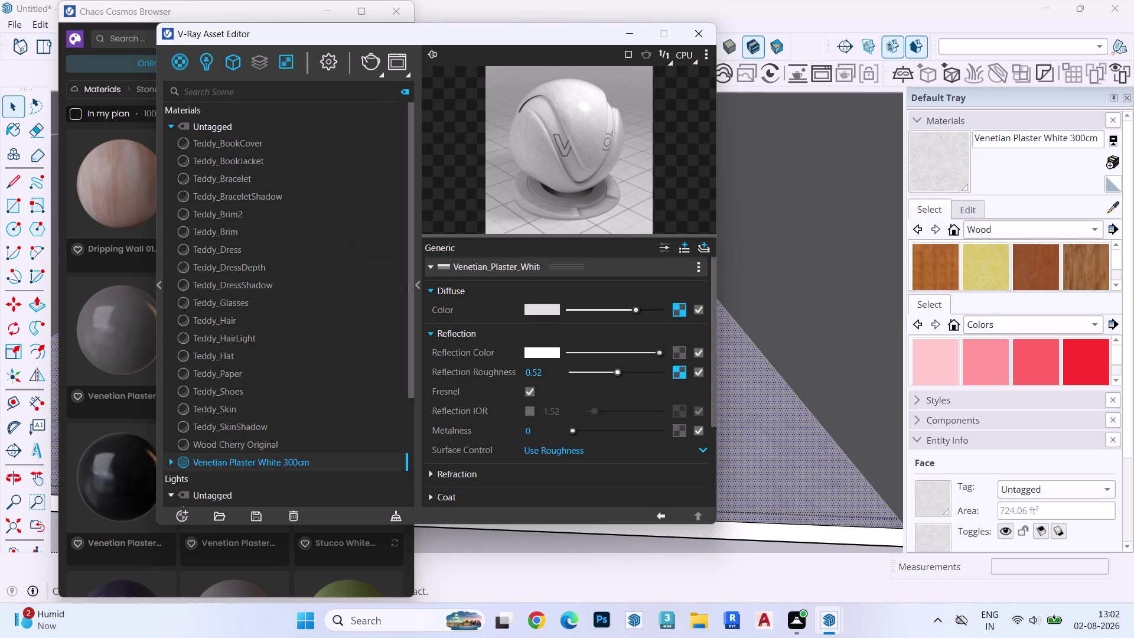
Adjust the Venetian Plaster White 300cm reflection colour, ending back at white.
drag(618, 346, 589, 351)
click(582, 350)
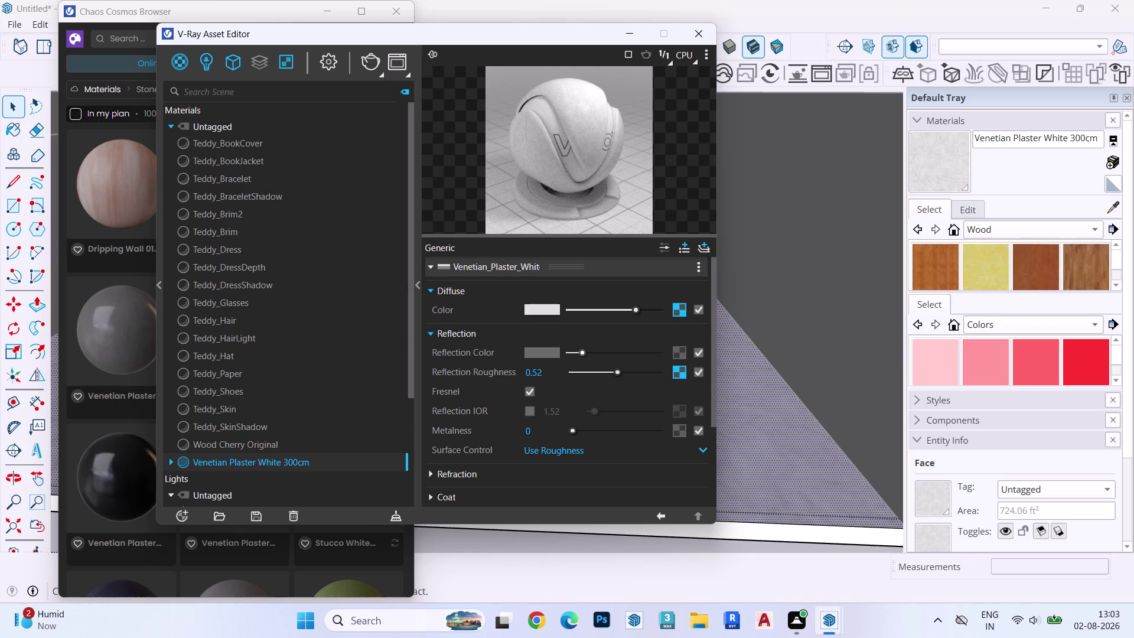
drag(580, 348, 725, 382)
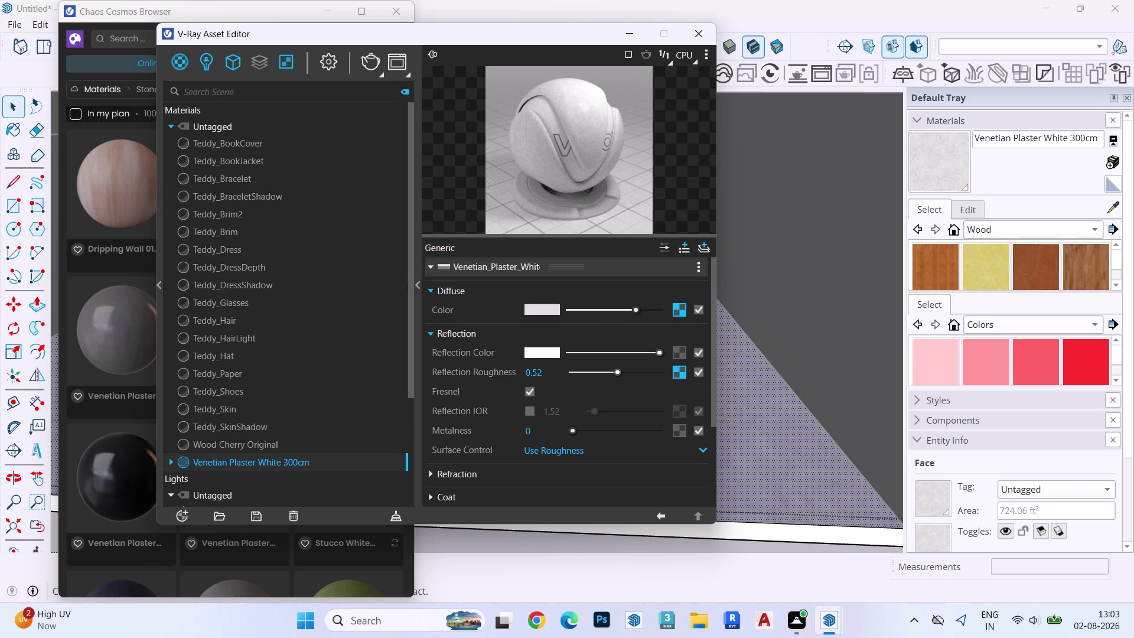
Set the plaster's reflection roughness to 0 and close the material editor.
drag(617, 369, 555, 387)
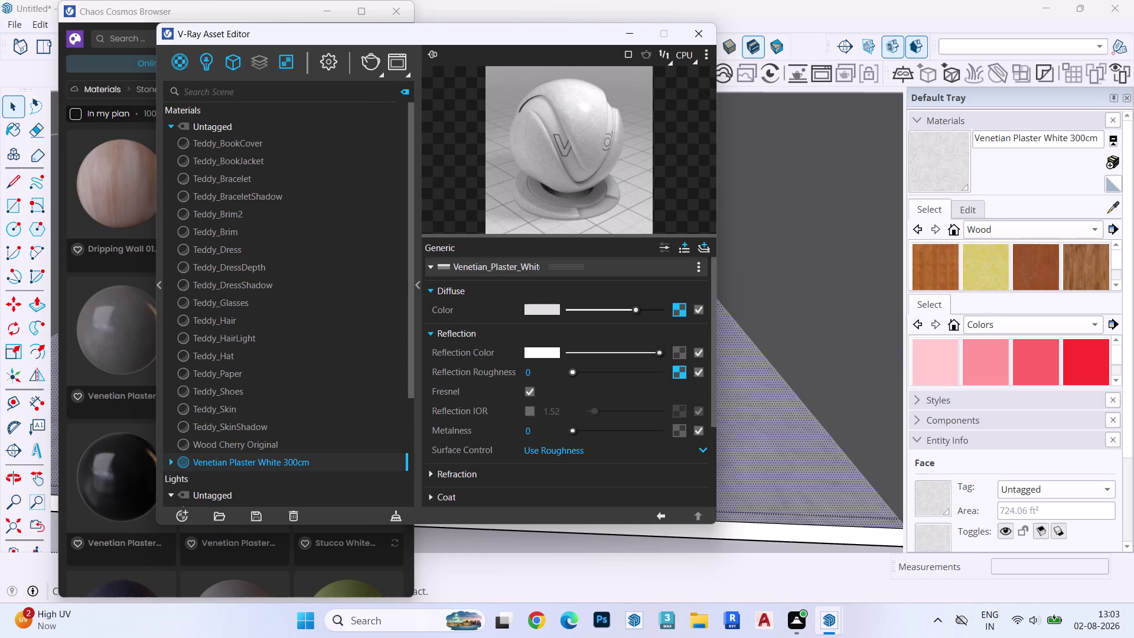
drag(586, 375, 725, 388)
drag(574, 371, 546, 383)
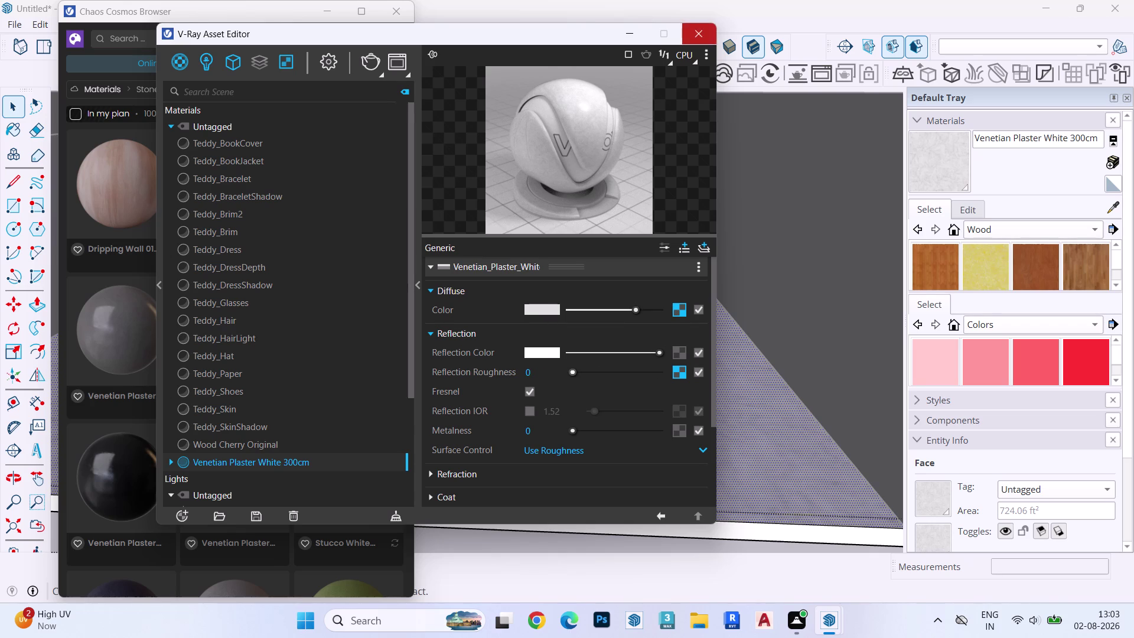
click(699, 29)
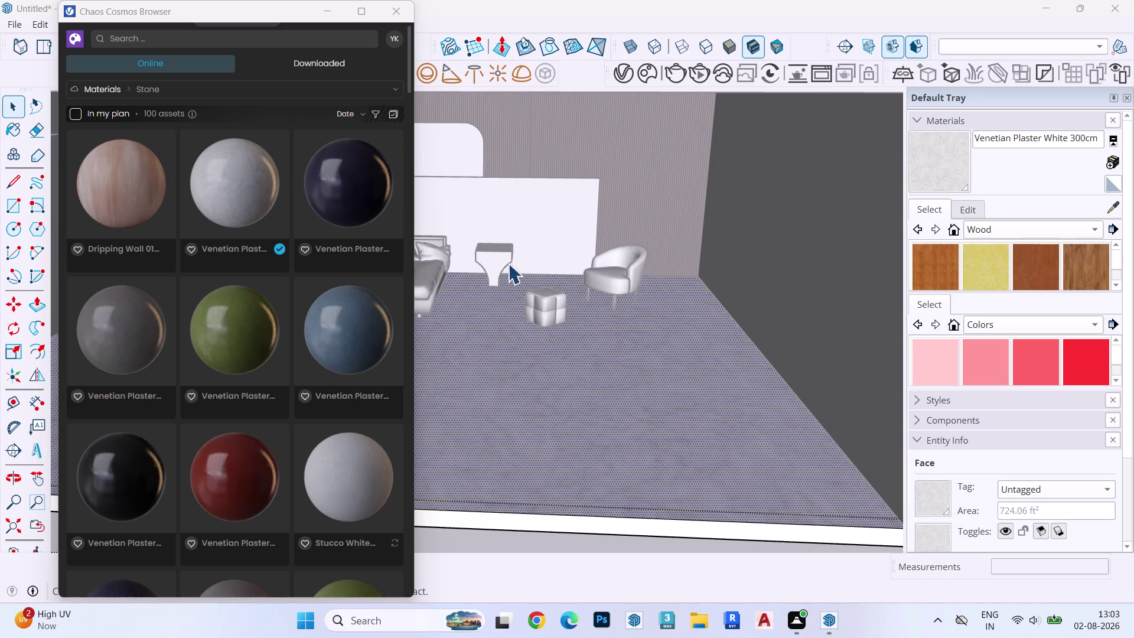
Select a wall face and import Venetian Plaster White 300cm from Cosmos again.
scroll(down, 3)
double_click(558, 215)
click(558, 211)
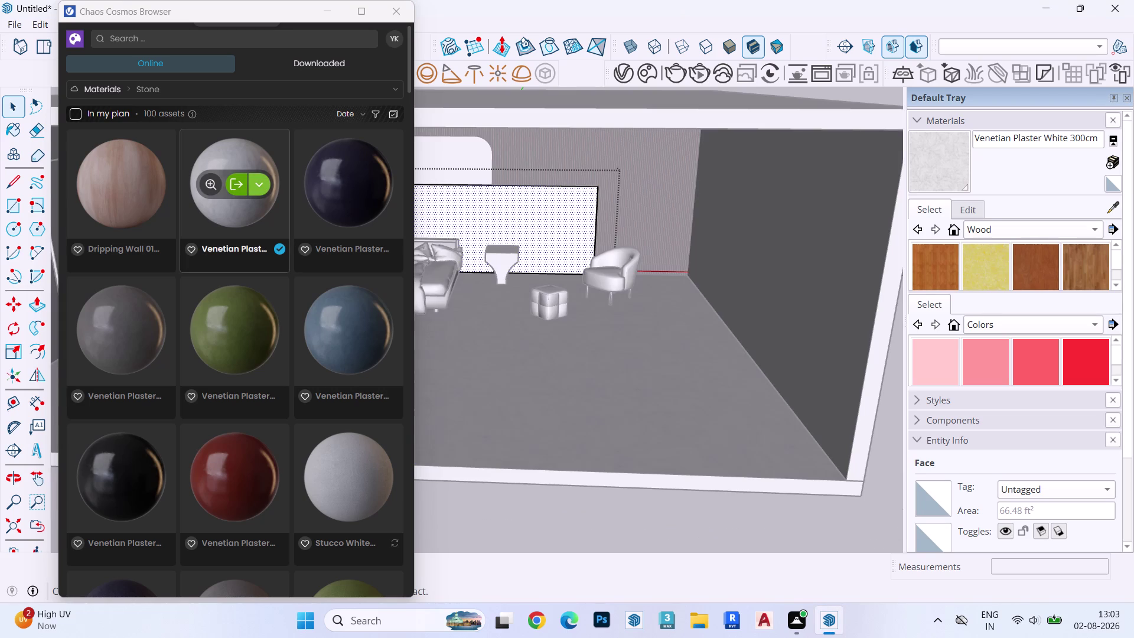
scroll(down, 3)
scroll(down, 3)
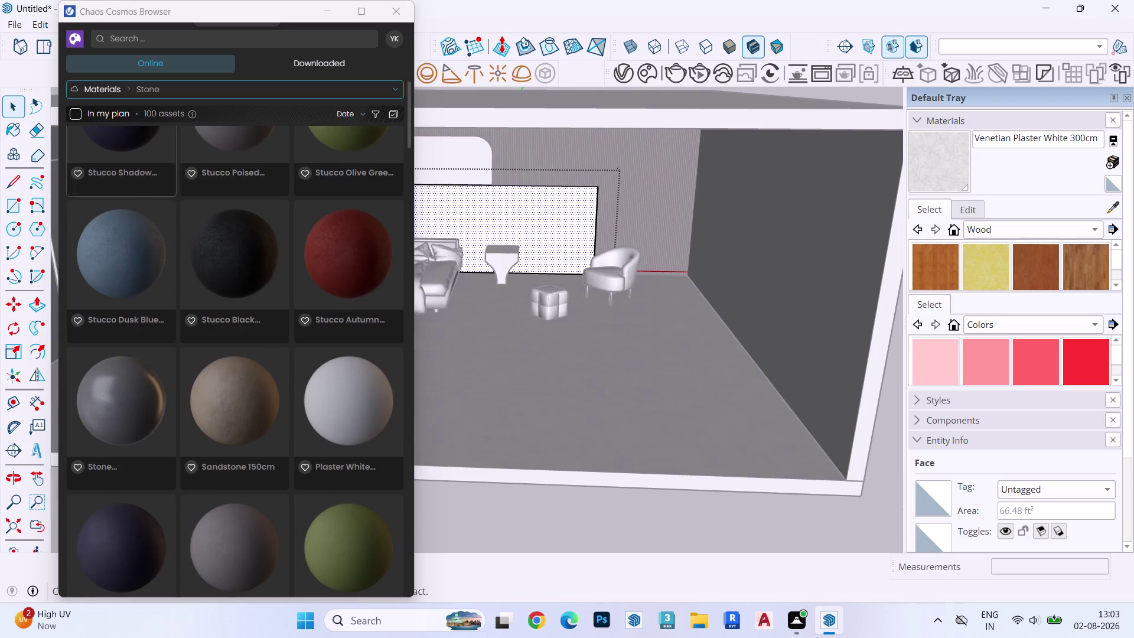
scroll(up, 3)
scroll(up, 3)
scroll(up, 3)
scroll(up, 3)
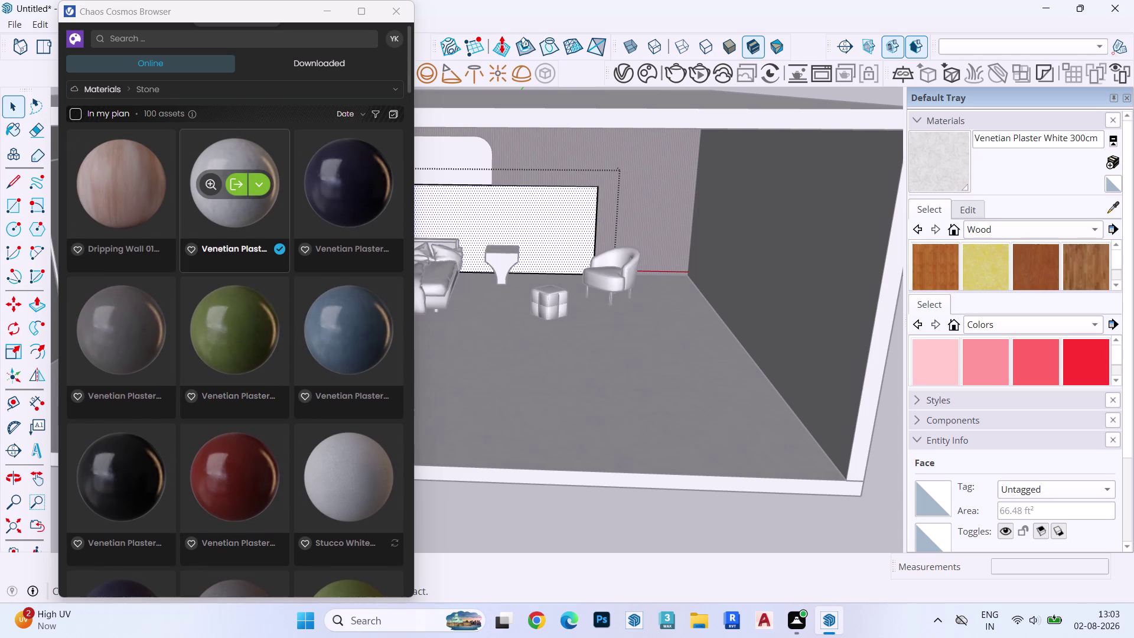
click(239, 187)
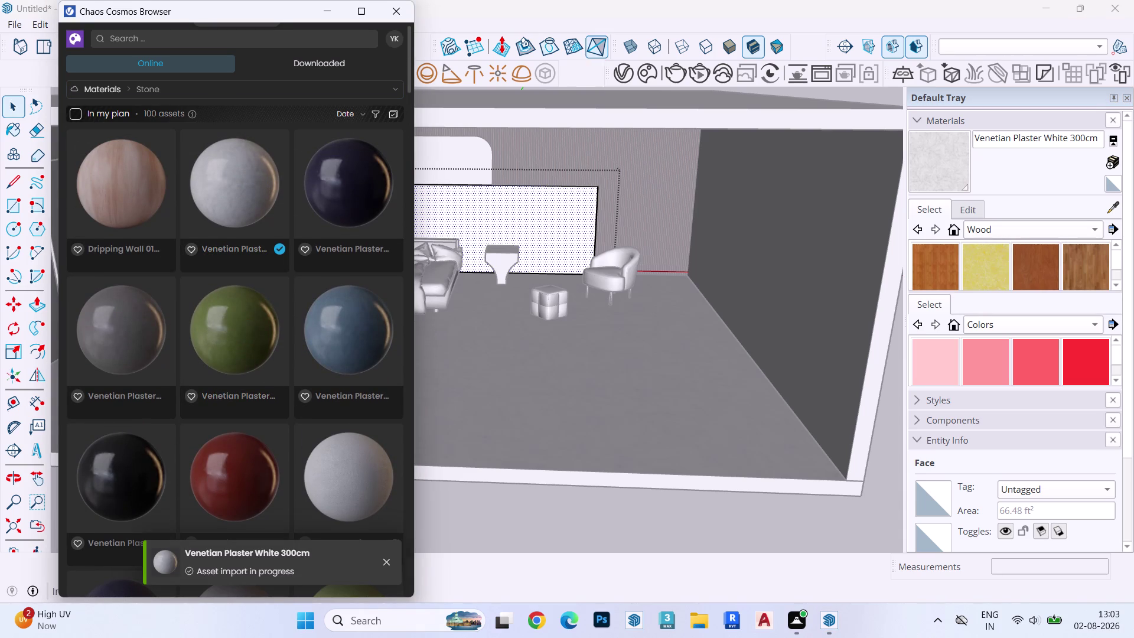
Delete the duplicate Venetian Plaster White 300cm#1 material from the scene's material list.
click(618, 74)
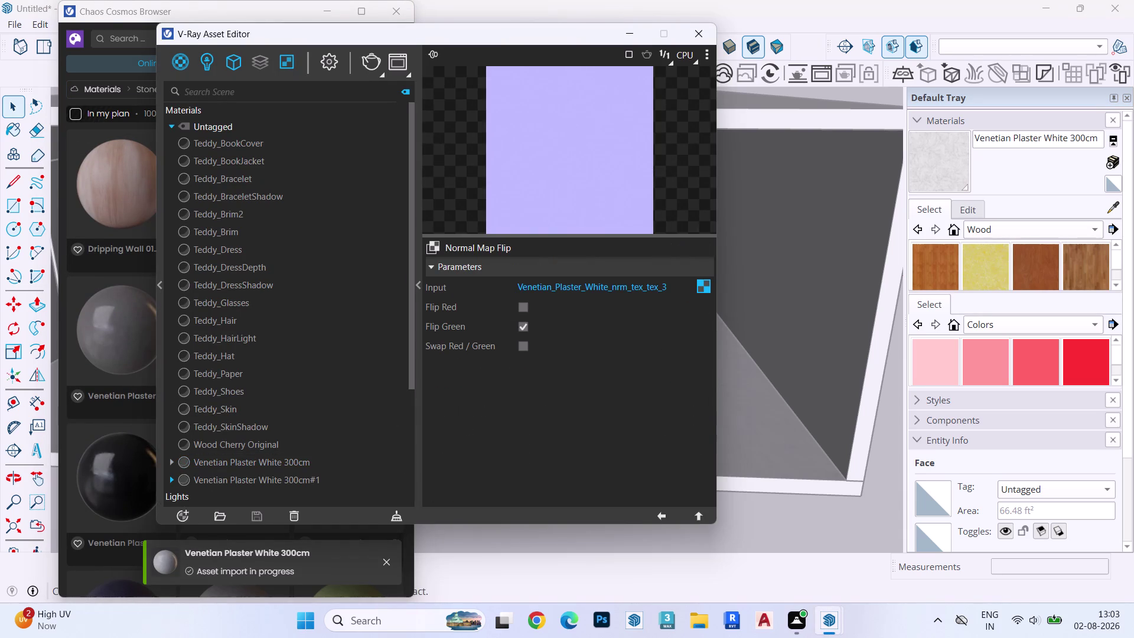
click(267, 475)
right_click(266, 475)
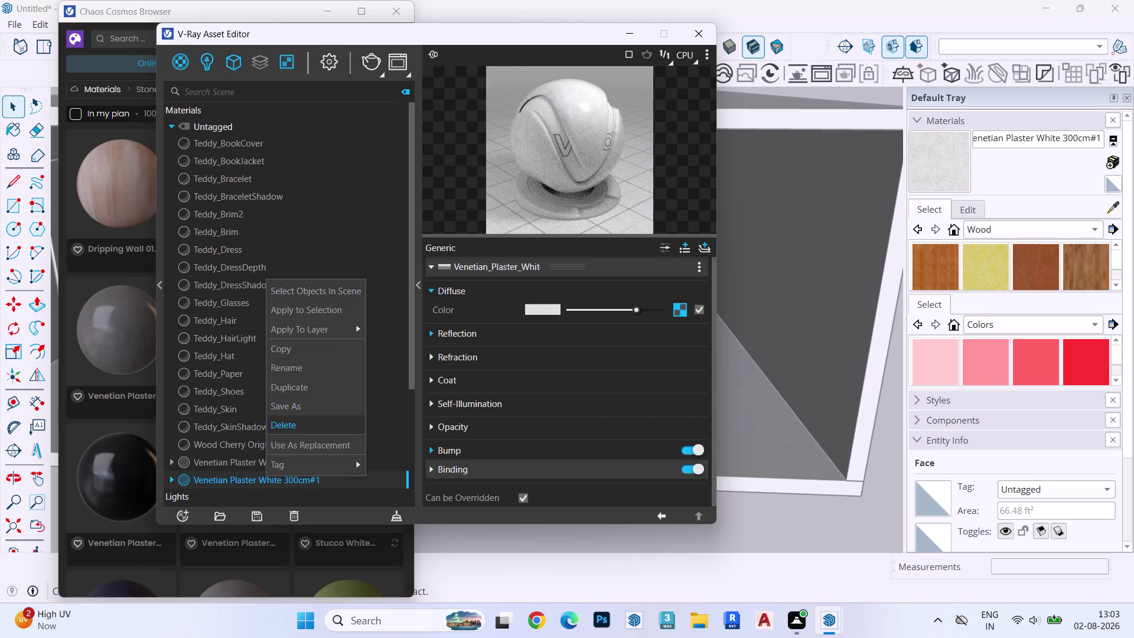
click(301, 418)
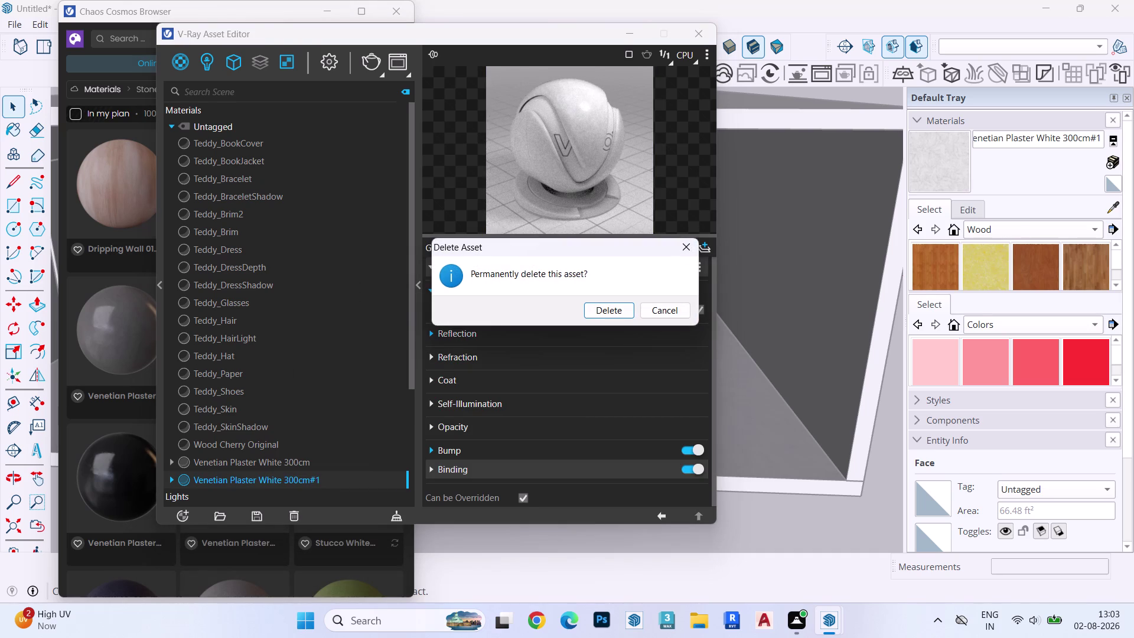
click(629, 306)
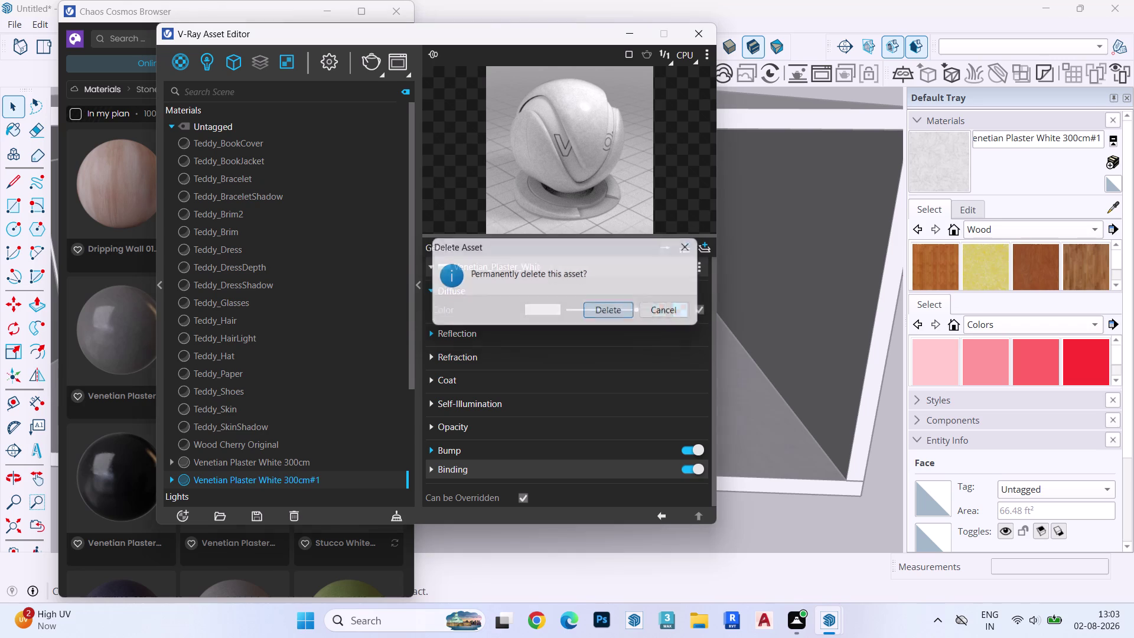
click(696, 27)
scroll(down, 3)
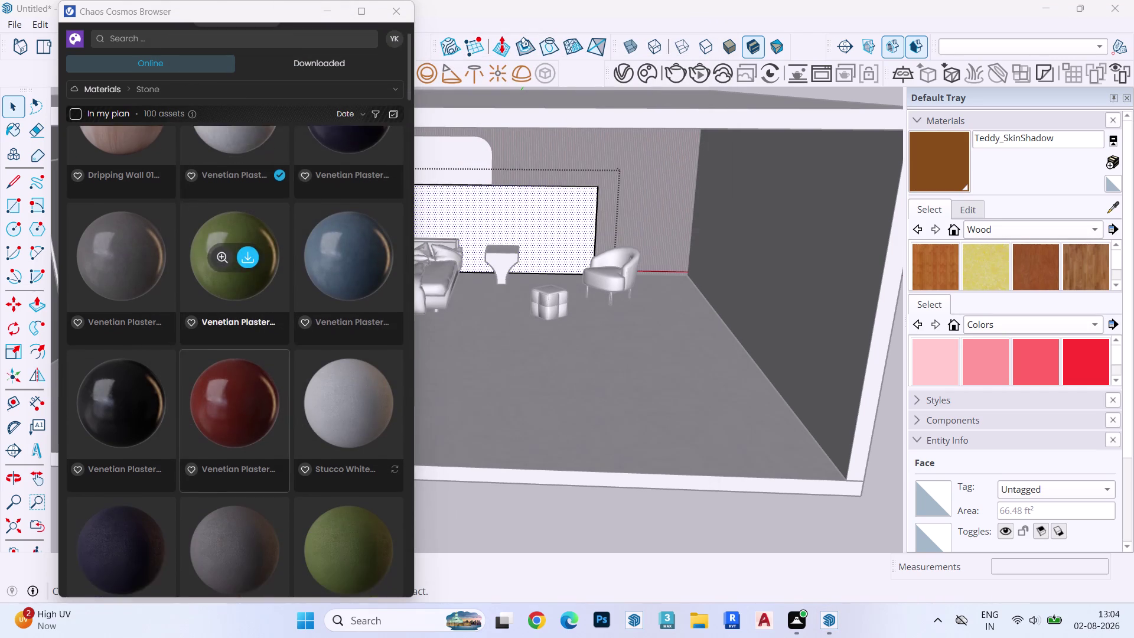
click(104, 82)
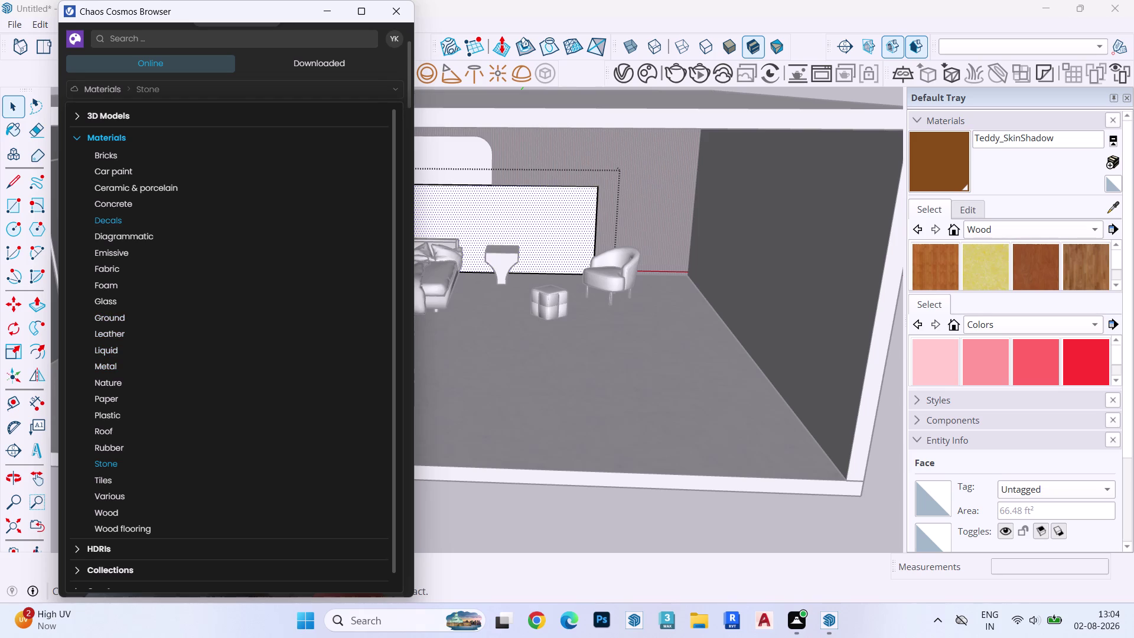
Browse the Ground material category in Cosmos, then return to Stone.
click(130, 318)
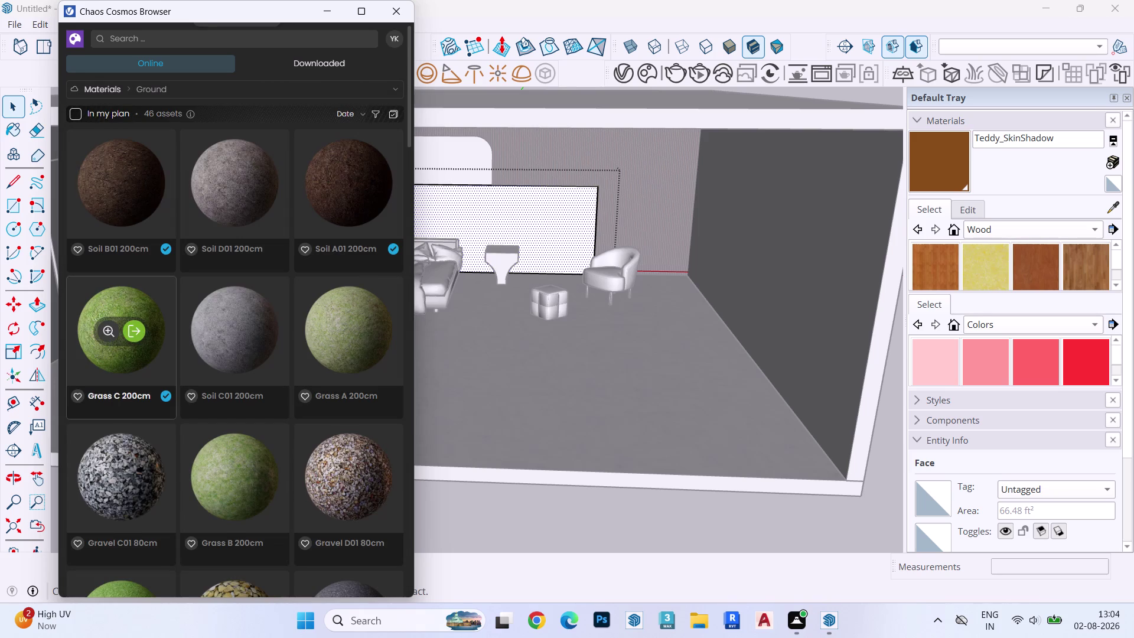
scroll(down, 3)
scroll(down, 3)
scroll(up, 3)
scroll(up, 3)
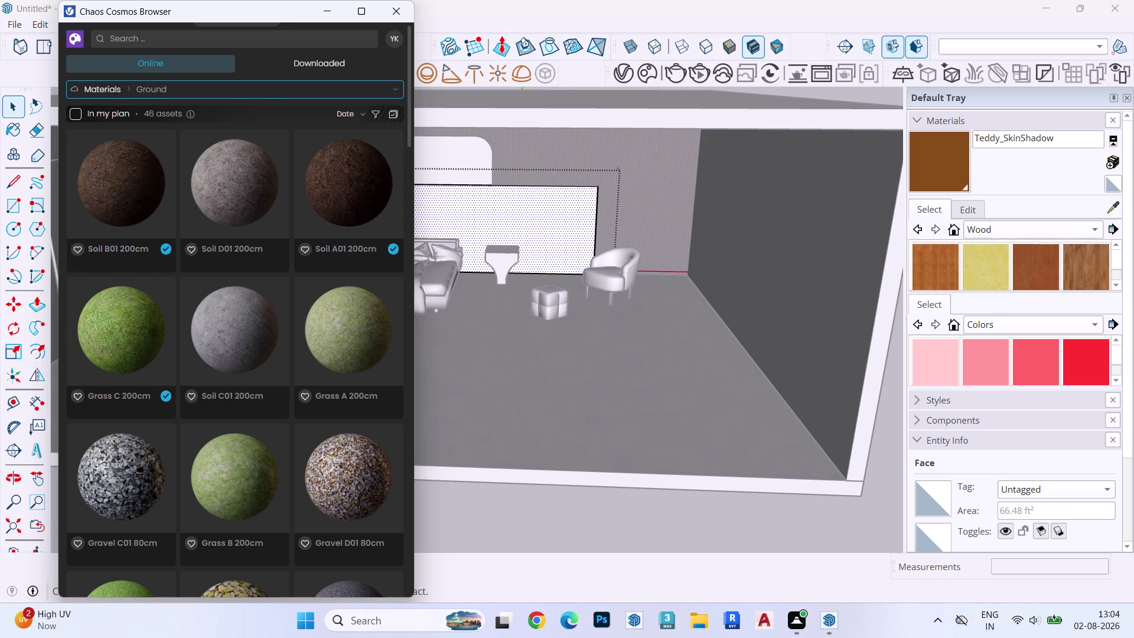
click(98, 89)
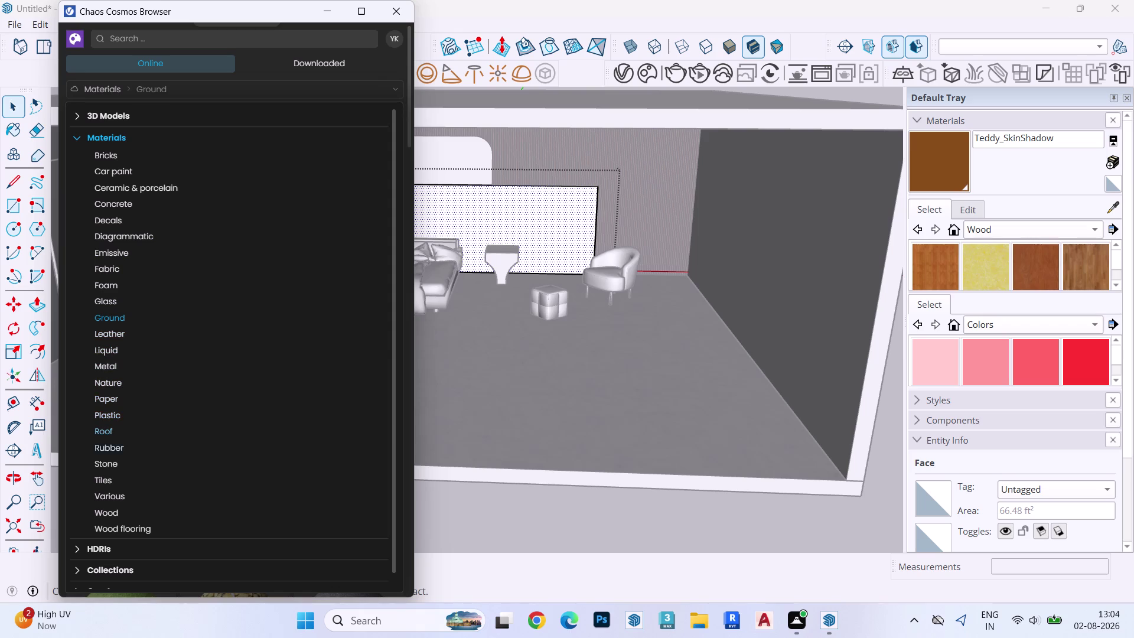
click(103, 466)
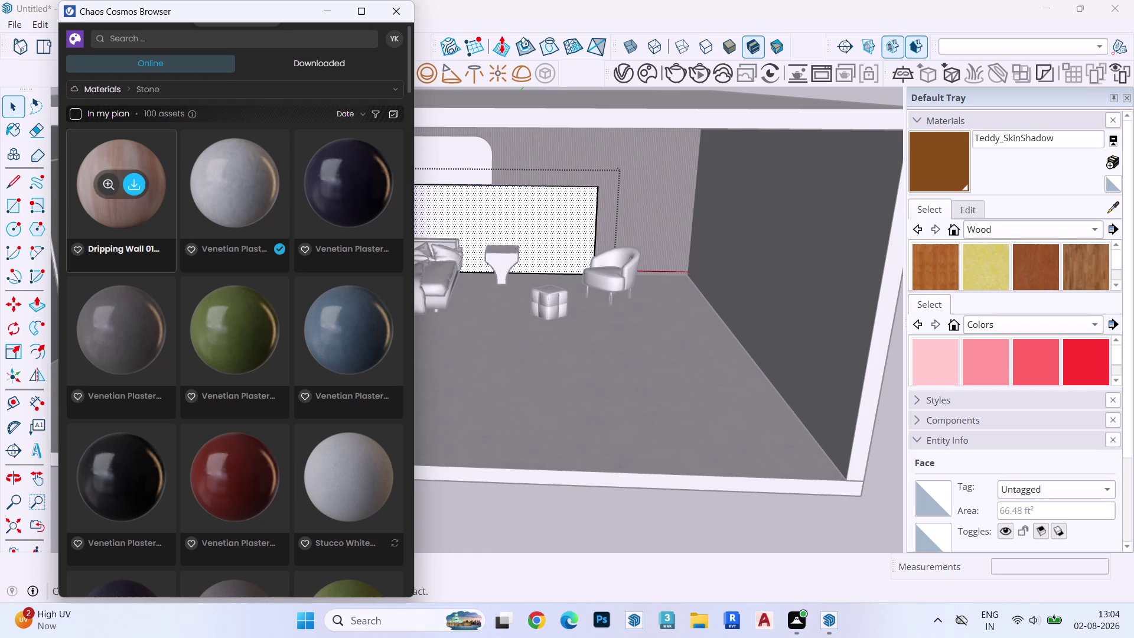
Import Marble White SSS 100cm and Marble Emperador Dark 150cm, then close Cosmos.
scroll(down, 3)
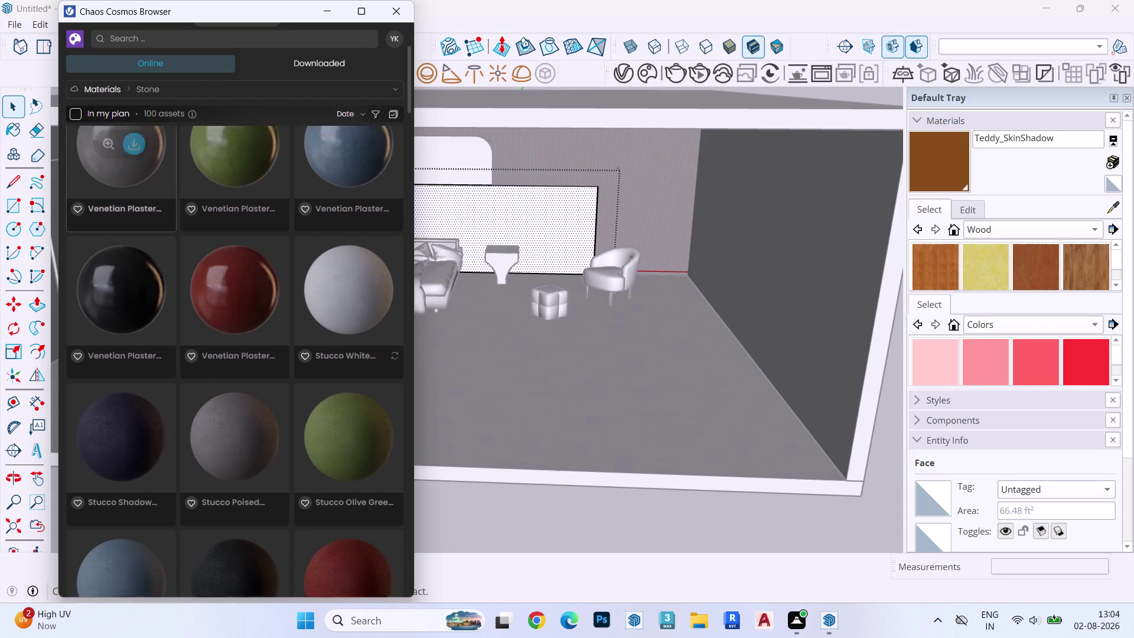
scroll(down, 3)
scroll(up, 3)
scroll(down, 3)
scroll(down, 3)
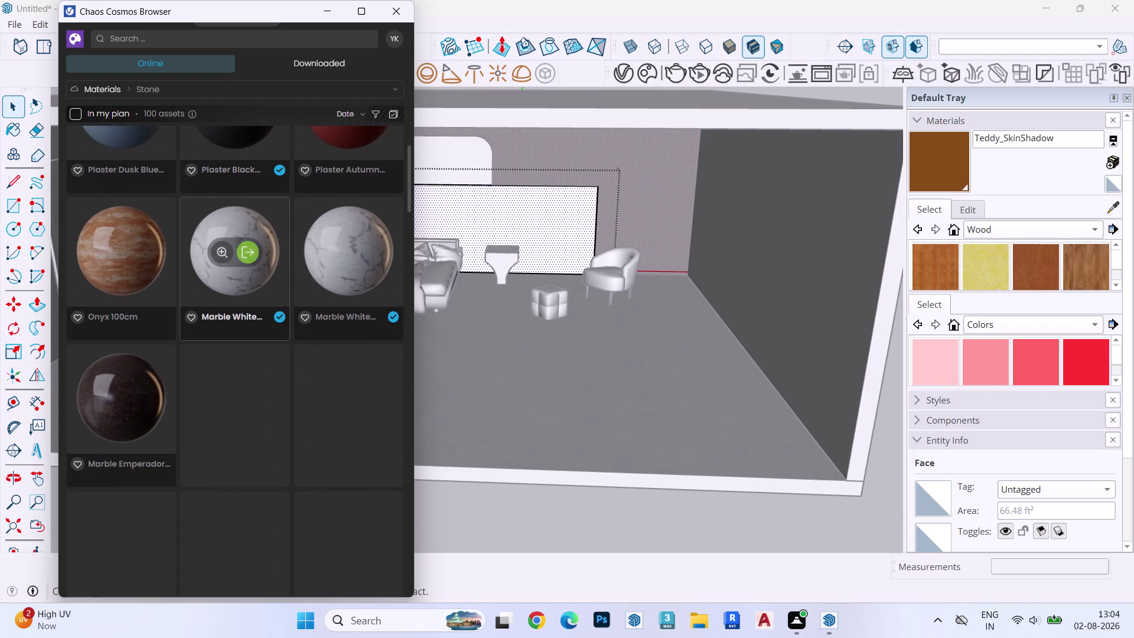
click(254, 255)
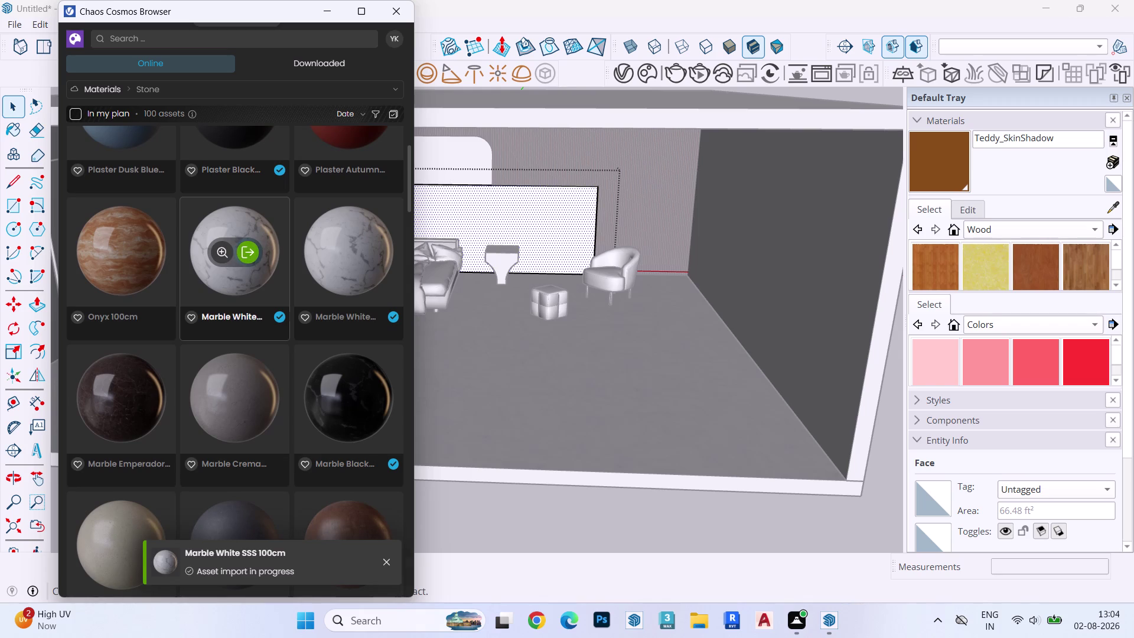
scroll(down, 3)
click(129, 320)
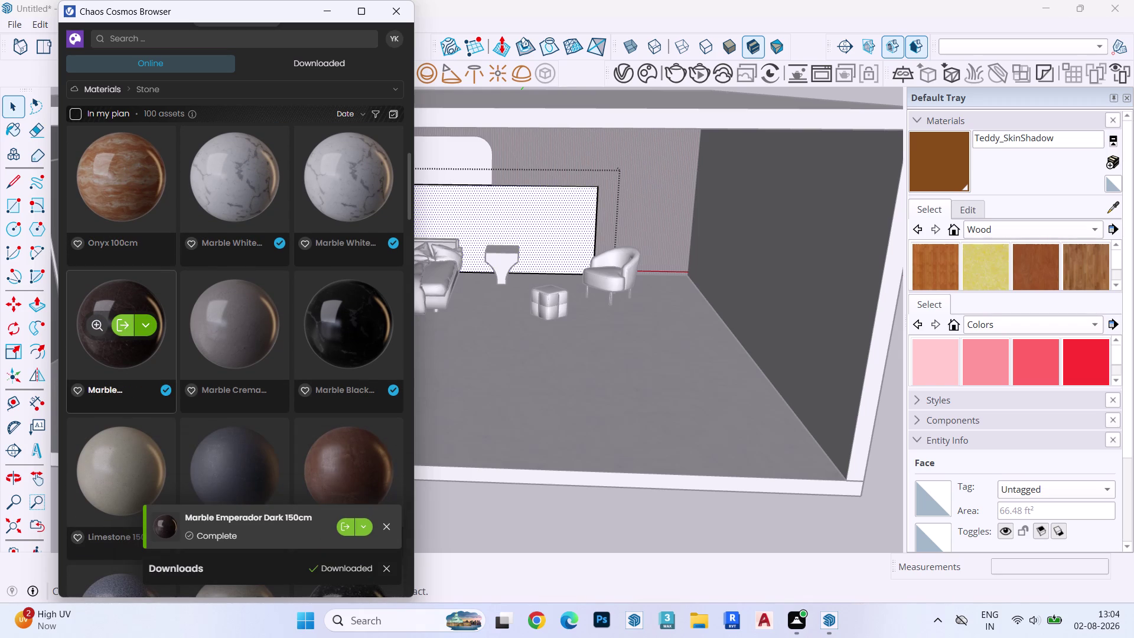
click(123, 331)
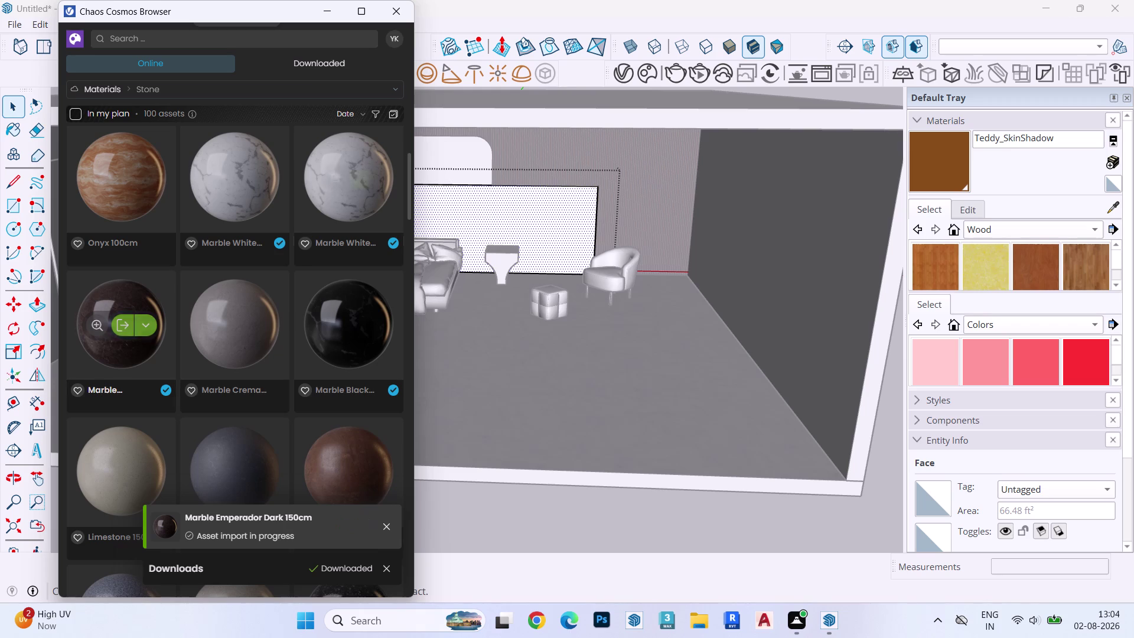
click(393, 19)
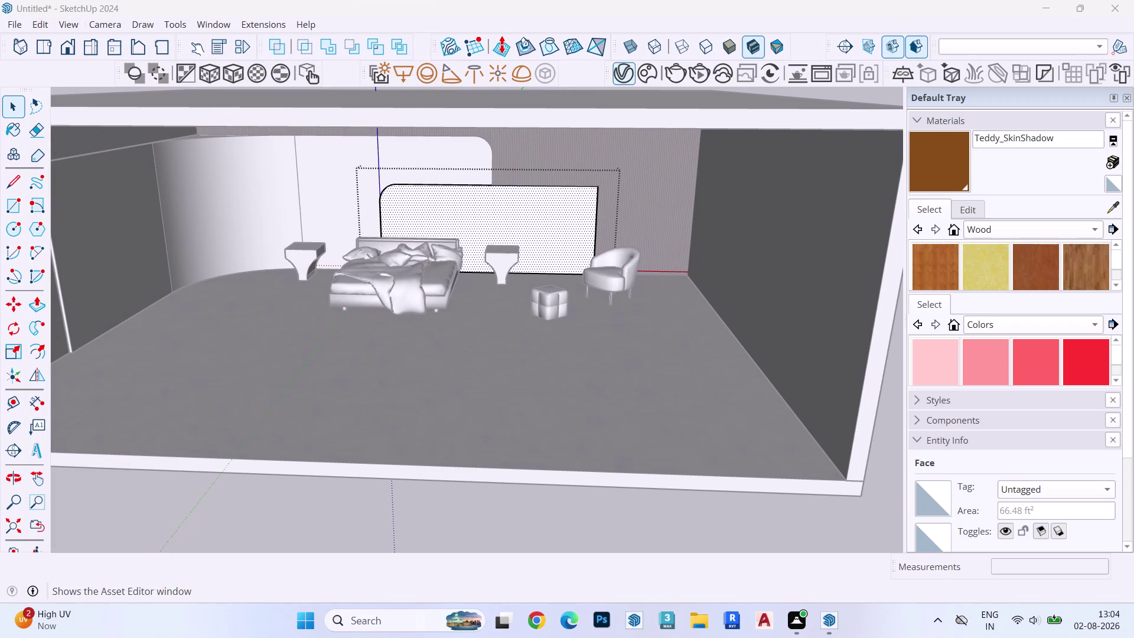
Move the material editor aside and view the Venetian Plaster and Marble White SSS settings.
click(619, 71)
drag(470, 25, 564, 55)
drag(475, 35, 994, 58)
click(522, 221)
scroll(down, 3)
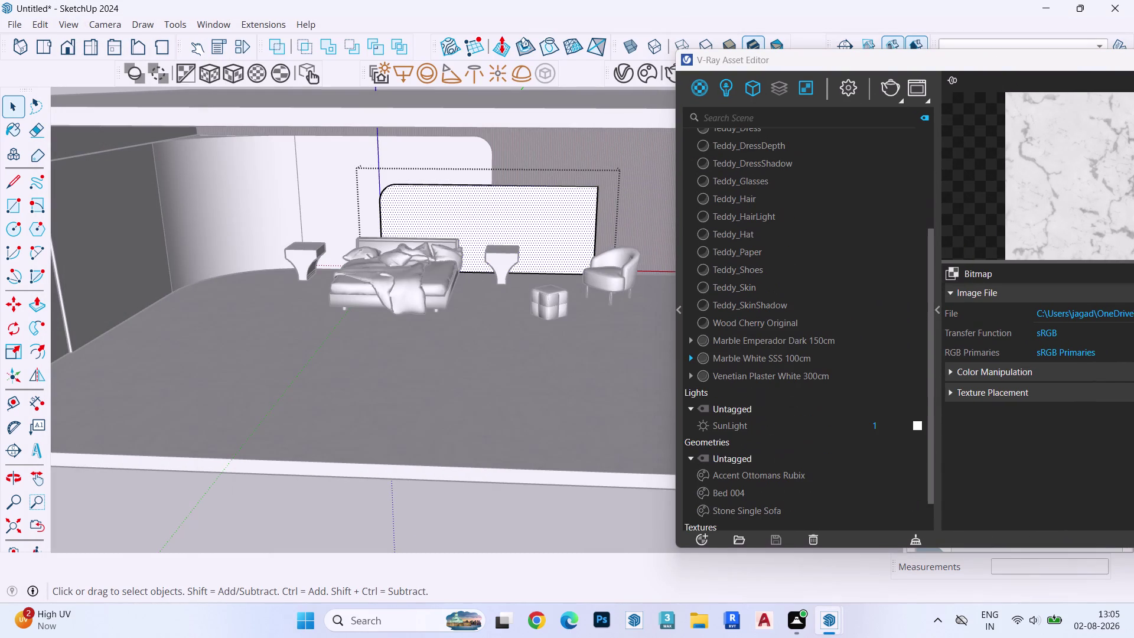
click(779, 365)
click(778, 371)
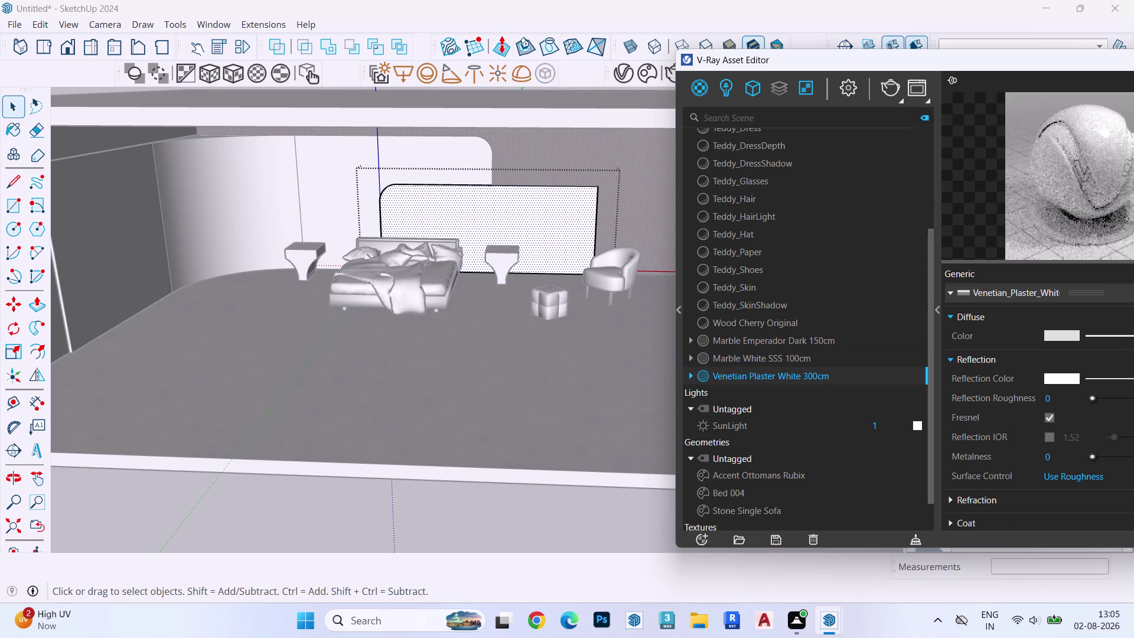
click(779, 361)
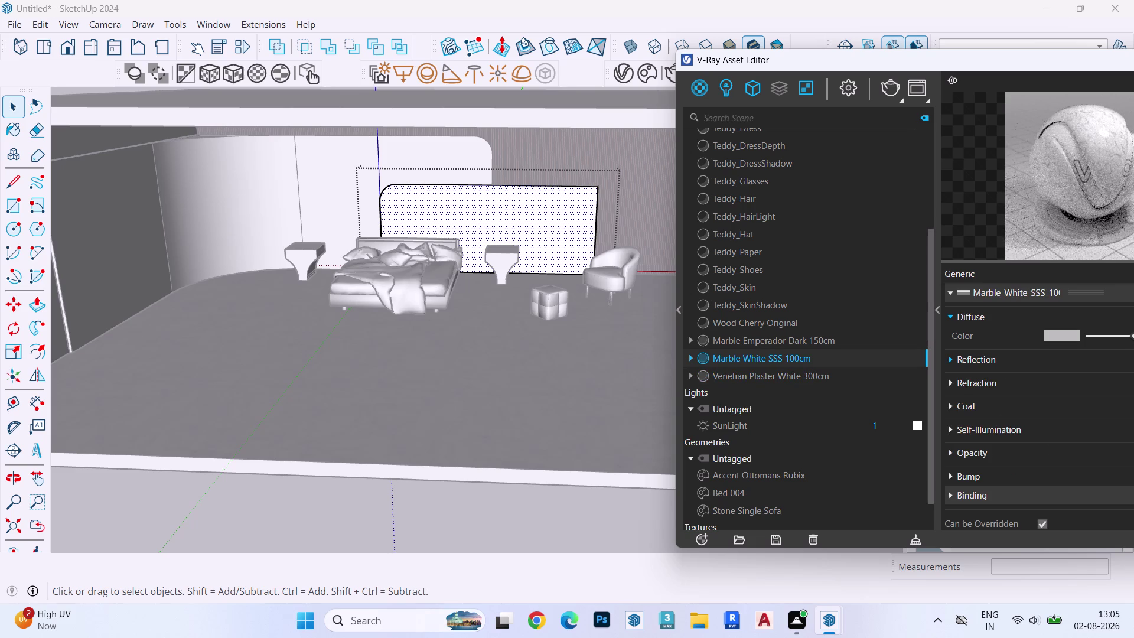
Apply Marble White SSS 100cm to the panel behind the bed.
click(812, 333)
click(805, 352)
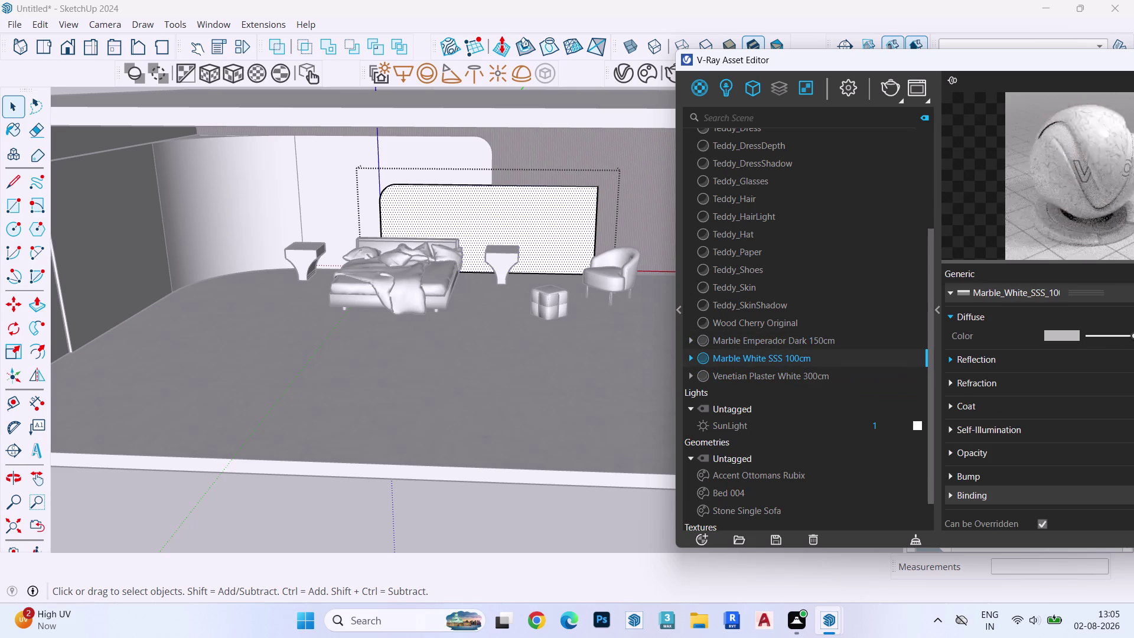
right_click(754, 357)
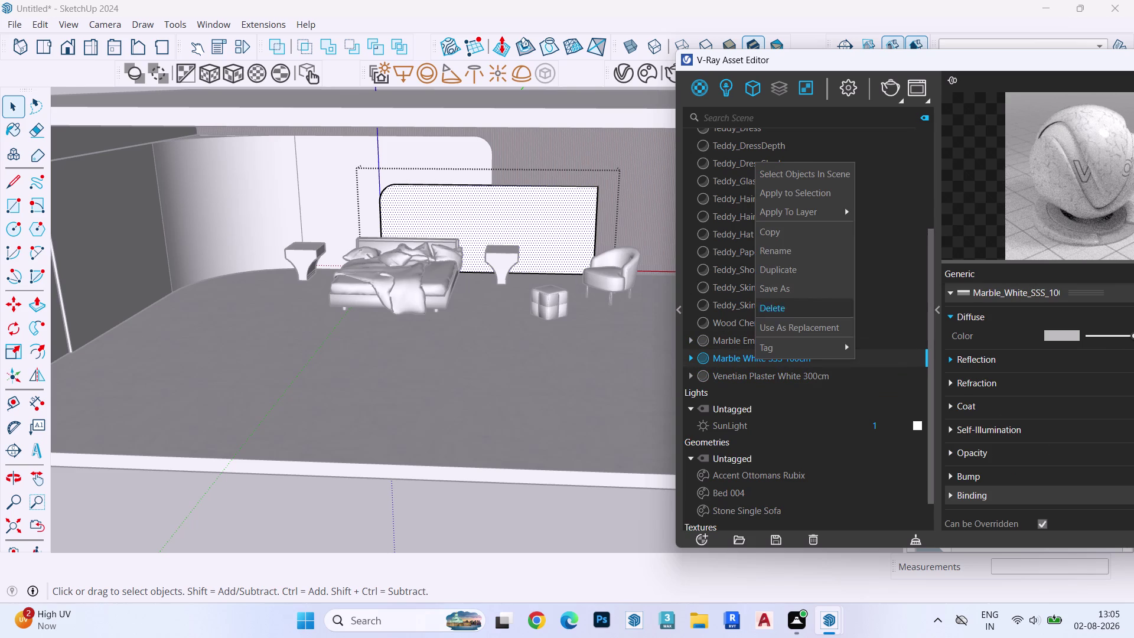
click(794, 189)
click(290, 178)
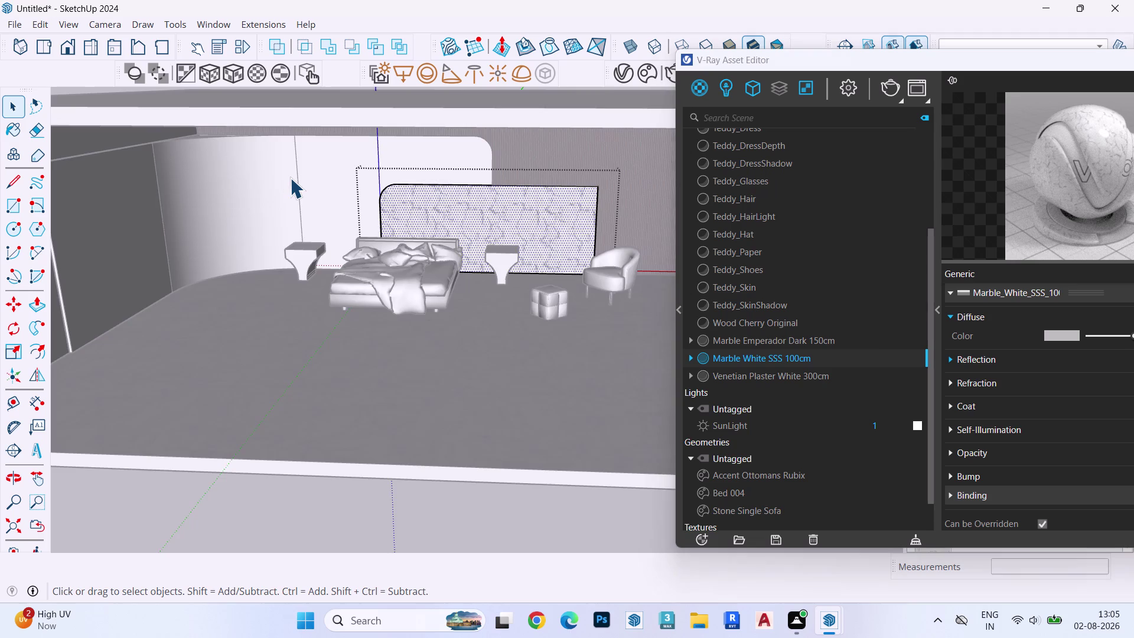
Select the curved wall sections and apply Marble Emperador Dark 150cm to them.
double_click(286, 172)
click(285, 164)
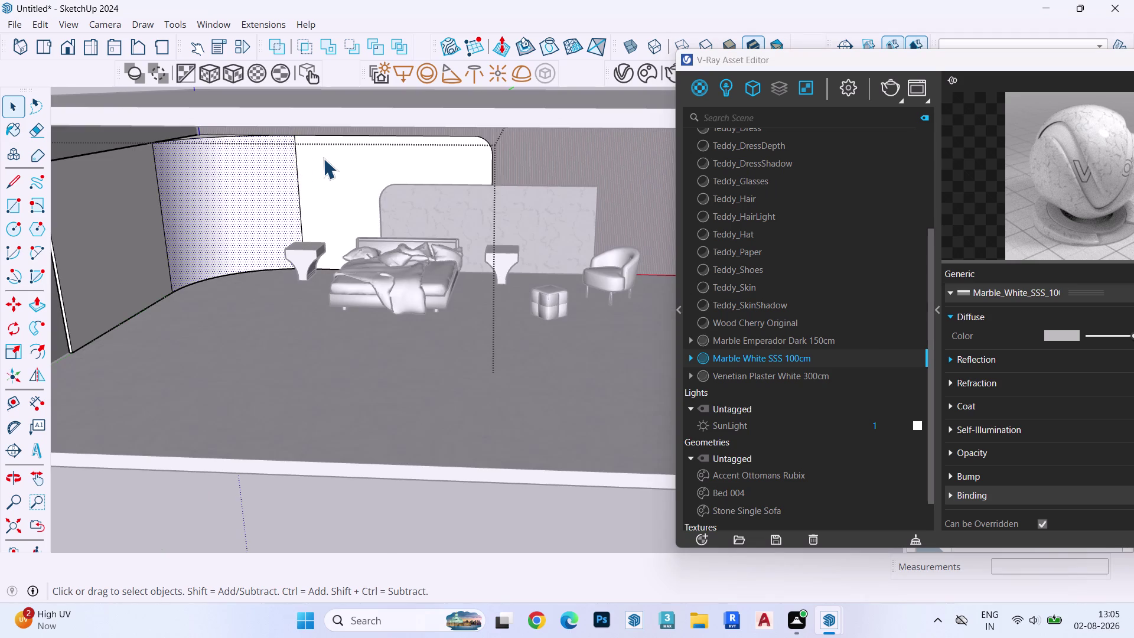
click(324, 157)
click(97, 214)
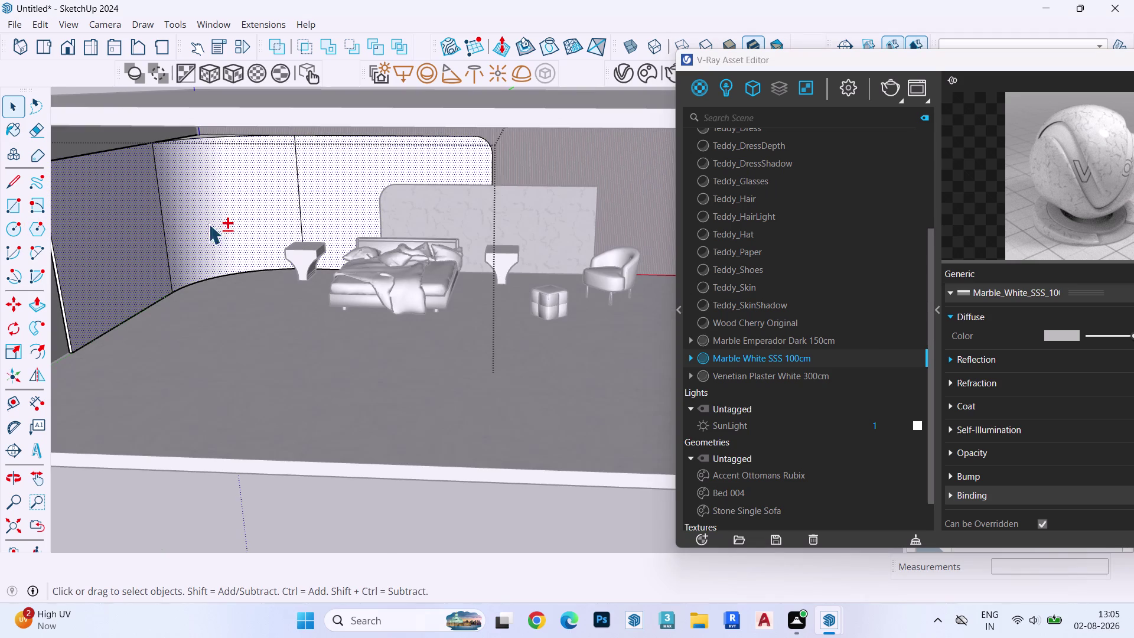
click(772, 336)
right_click(769, 336)
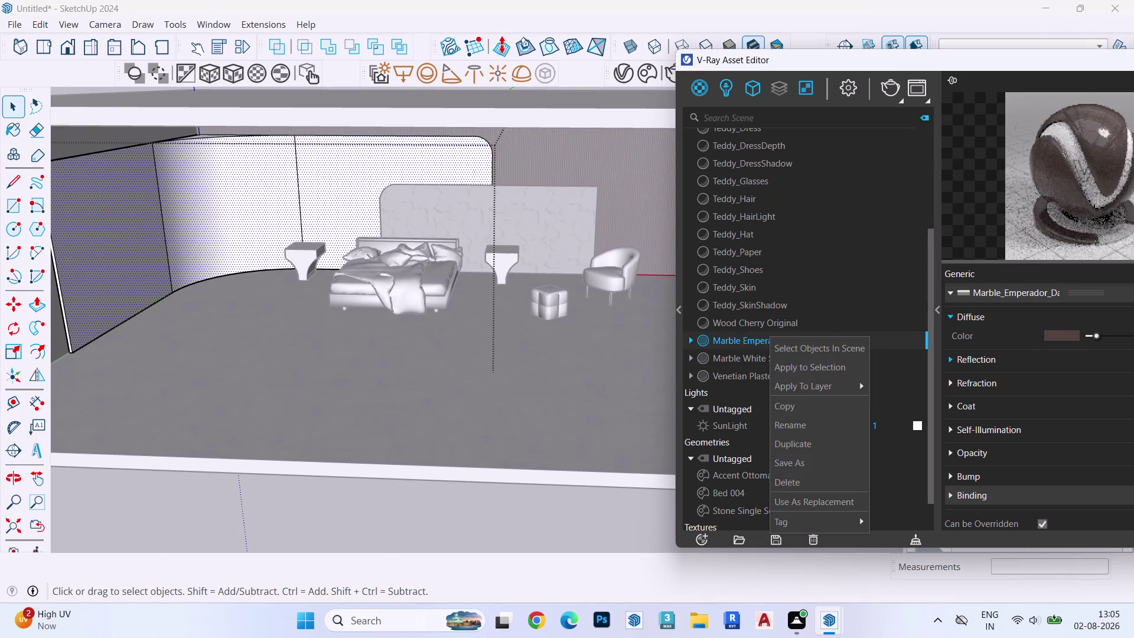
click(850, 365)
scroll(up, 3)
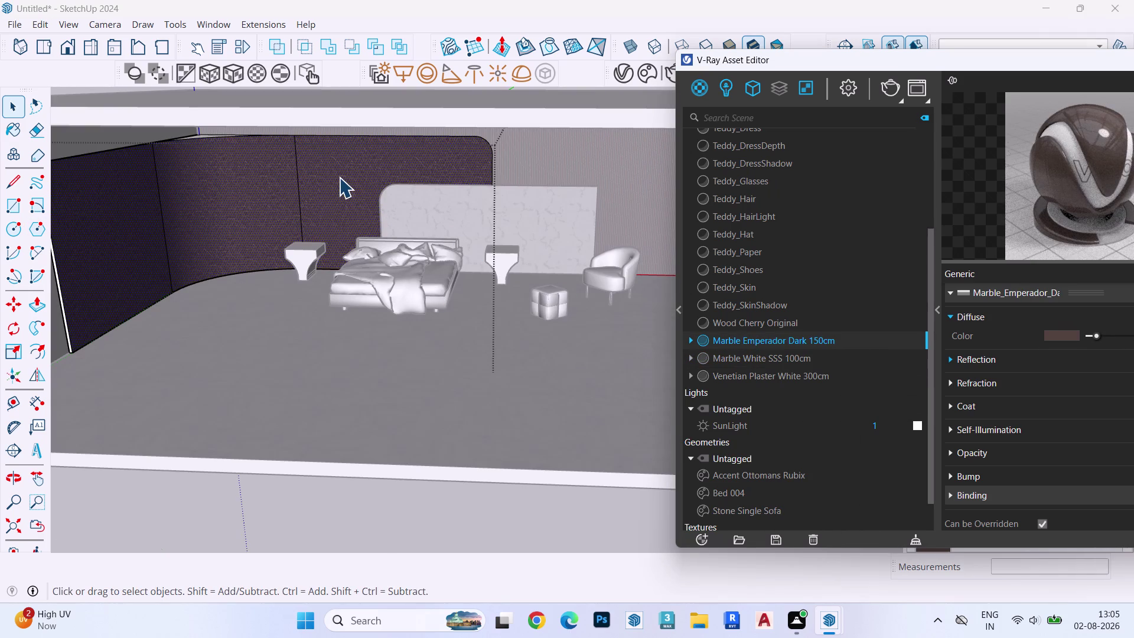
scroll(up, 3)
scroll(down, 3)
scroll(up, 3)
Start Texture > Position on the dark marble wall face.
click(337, 176)
right_click(337, 176)
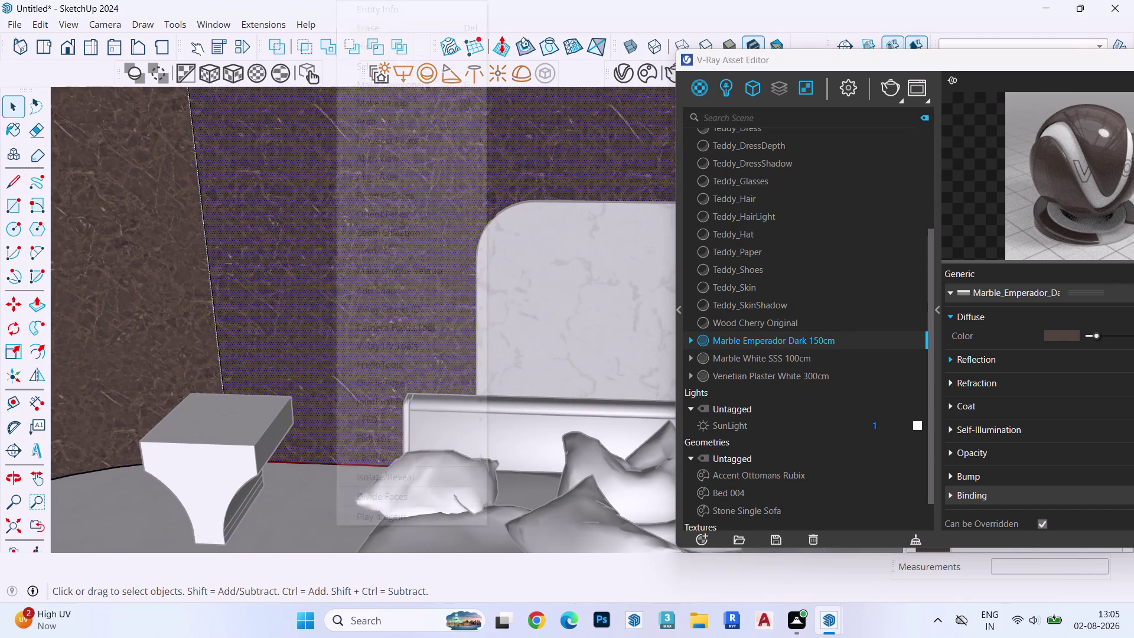
click(383, 254)
click(533, 252)
scroll(down, 3)
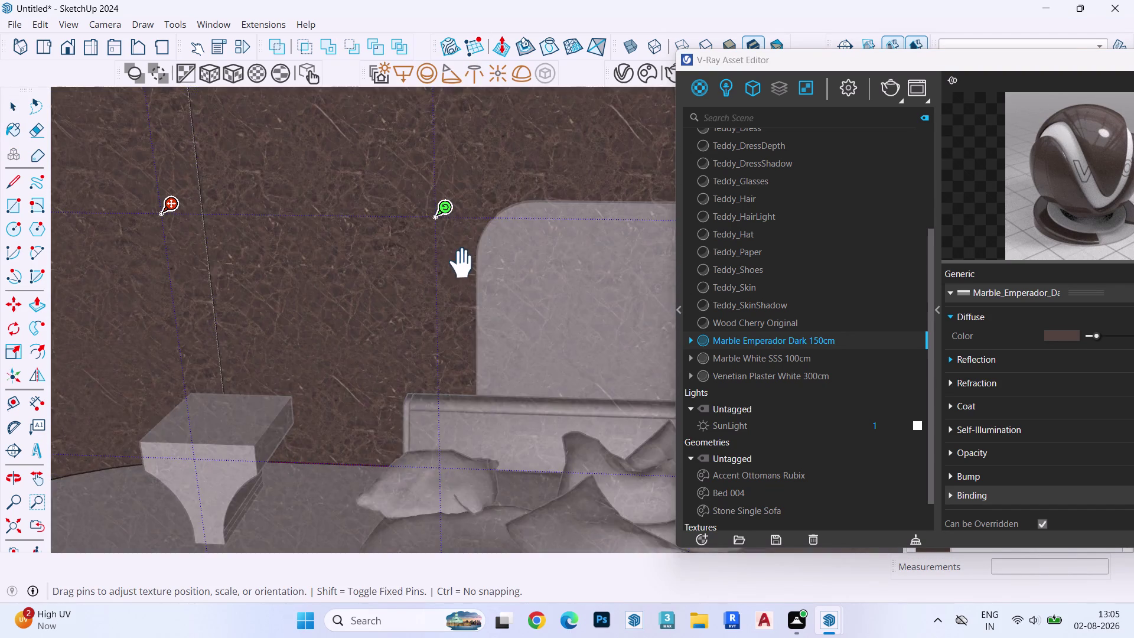
scroll(down, 3)
scroll(up, 3)
scroll(down, 3)
scroll(up, 3)
scroll(down, 3)
scroll(up, 3)
scroll(down, 3)
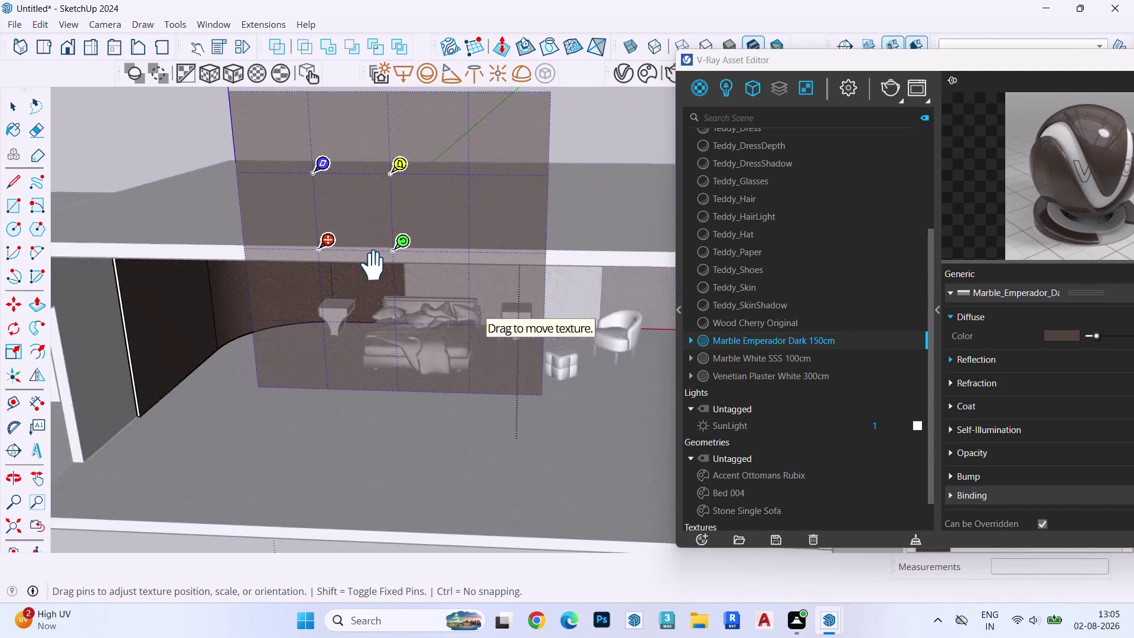
Shift the Marble Emperador Dark texture across the curved wall.
middle_drag(378, 267, 408, 139)
drag(402, 291, 421, 293)
drag(418, 293, 427, 295)
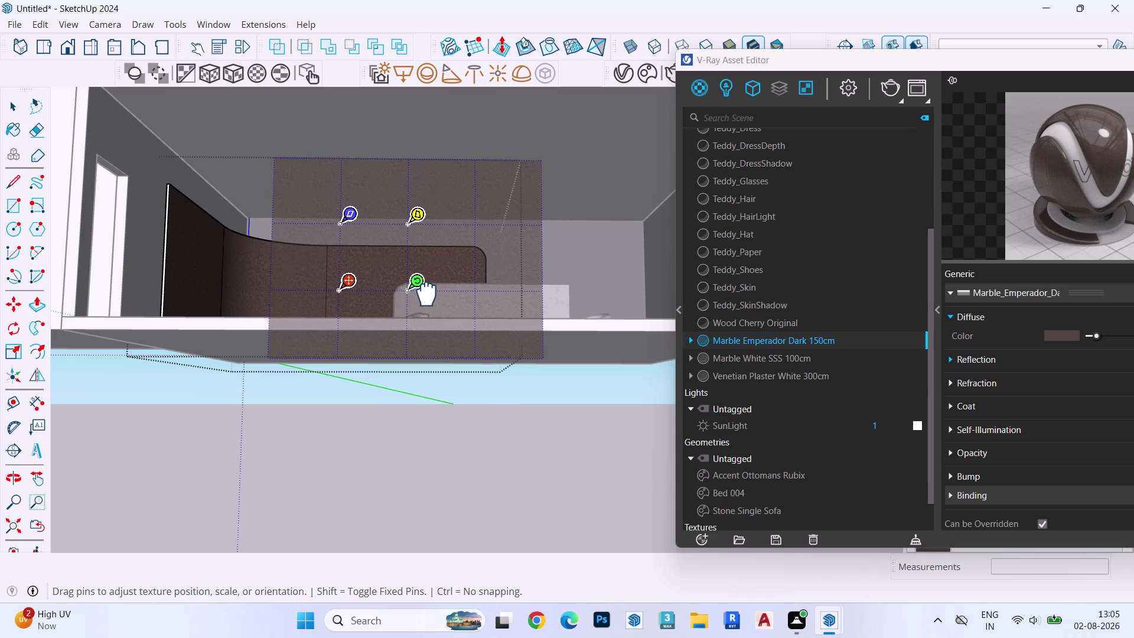
drag(427, 295, 427, 295)
middle_drag(414, 274, 419, 347)
scroll(up, 3)
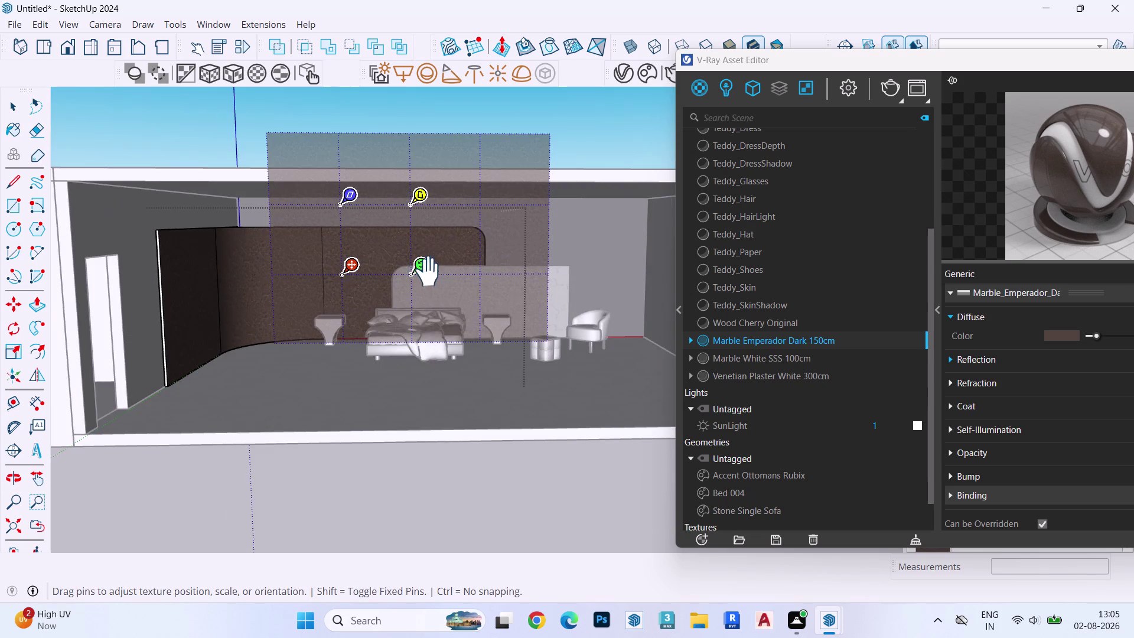
scroll(up, 3)
Enlarge, rotate and lower the dark marble texture, then close the V-Ray Asset Editor.
drag(416, 271, 432, 275)
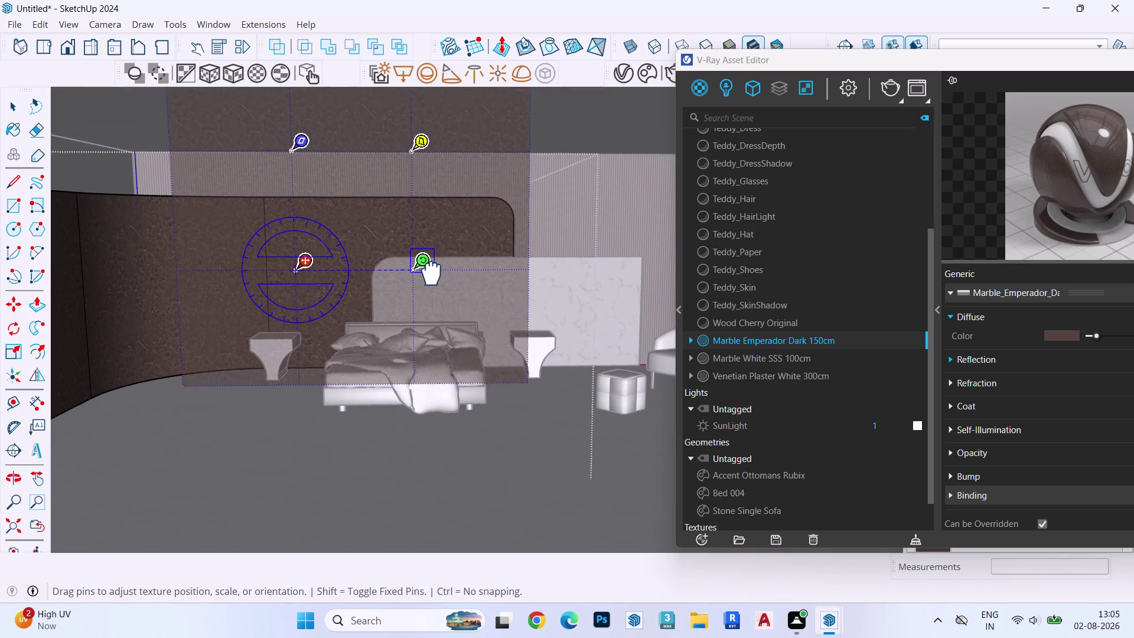
drag(433, 275, 544, 280)
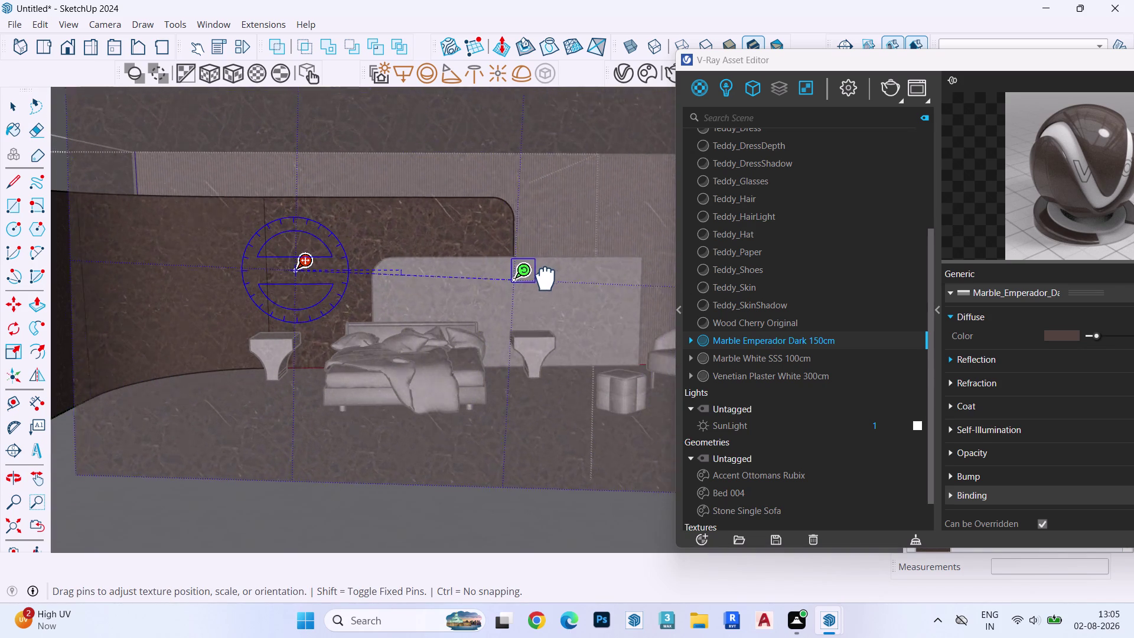
drag(544, 280, 565, 272)
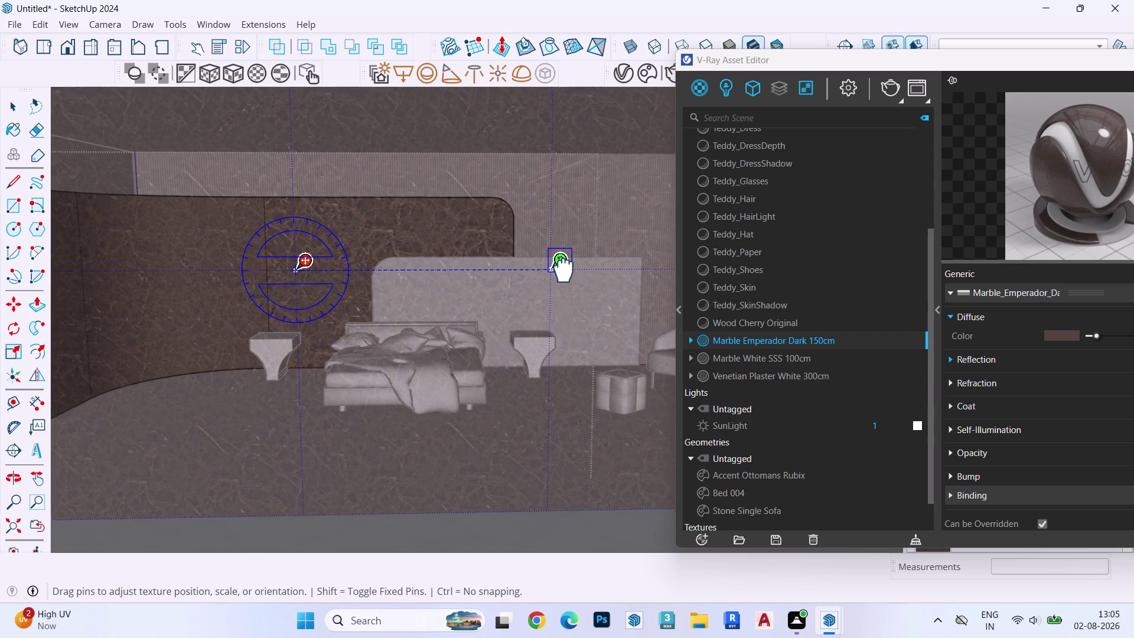
drag(564, 272, 566, 269)
drag(411, 233, 351, 338)
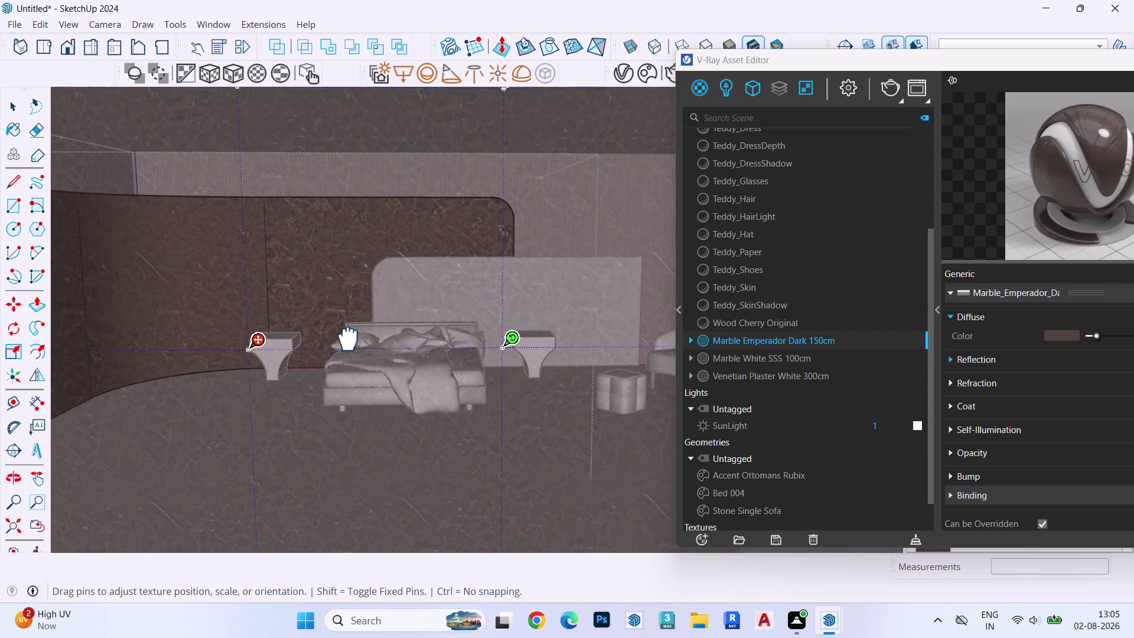
drag(350, 338, 371, 365)
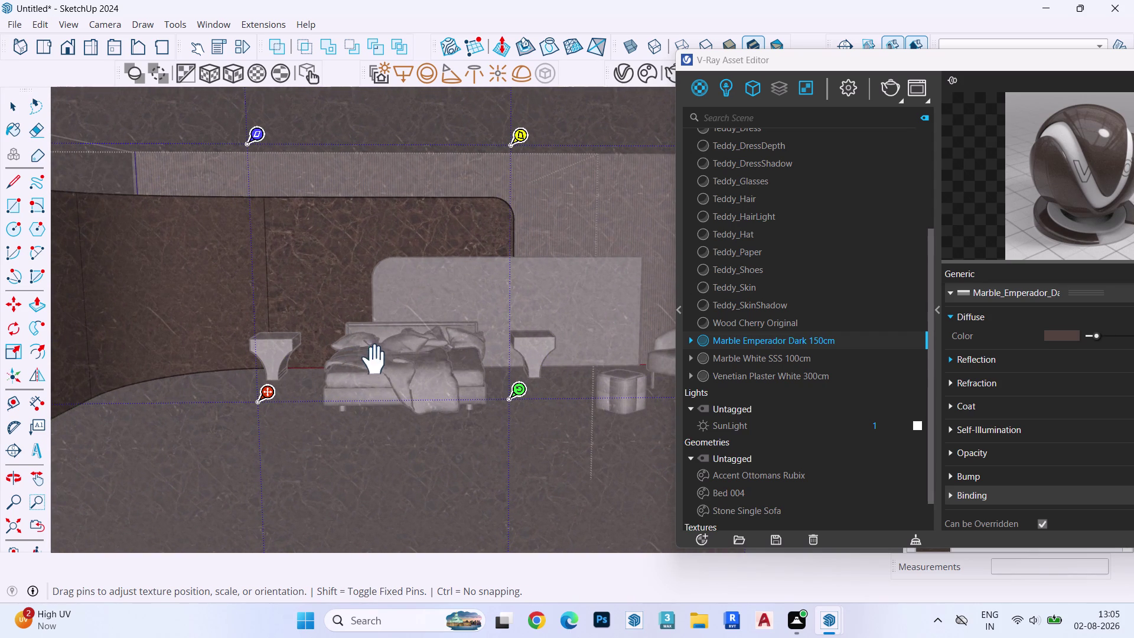
drag(942, 66, 887, 57)
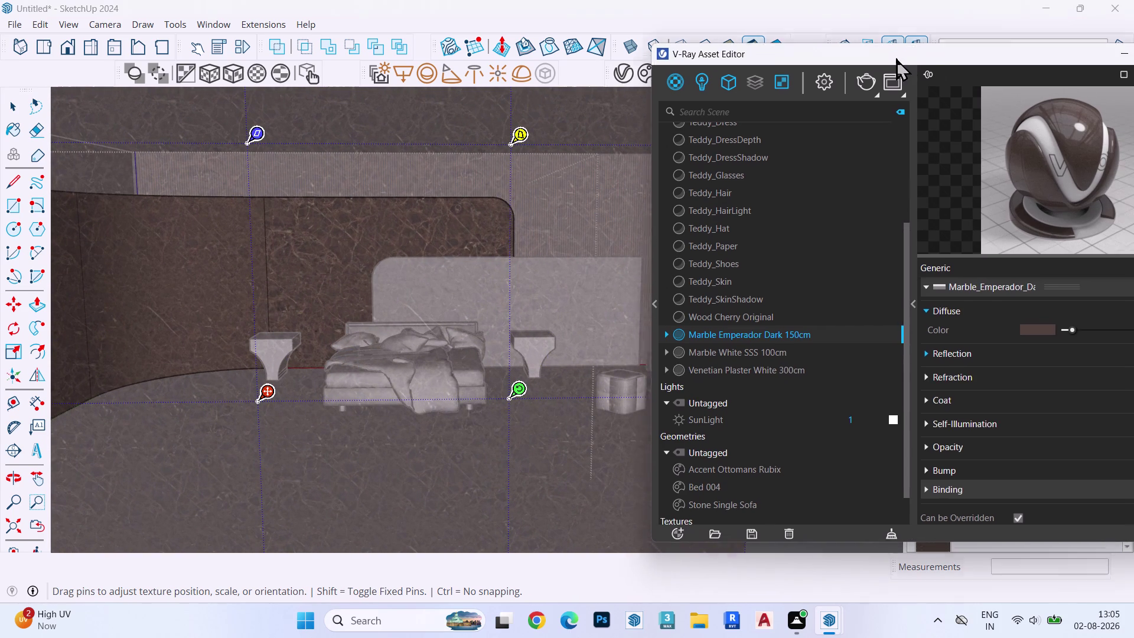
drag(887, 58, 795, 49)
click(1084, 50)
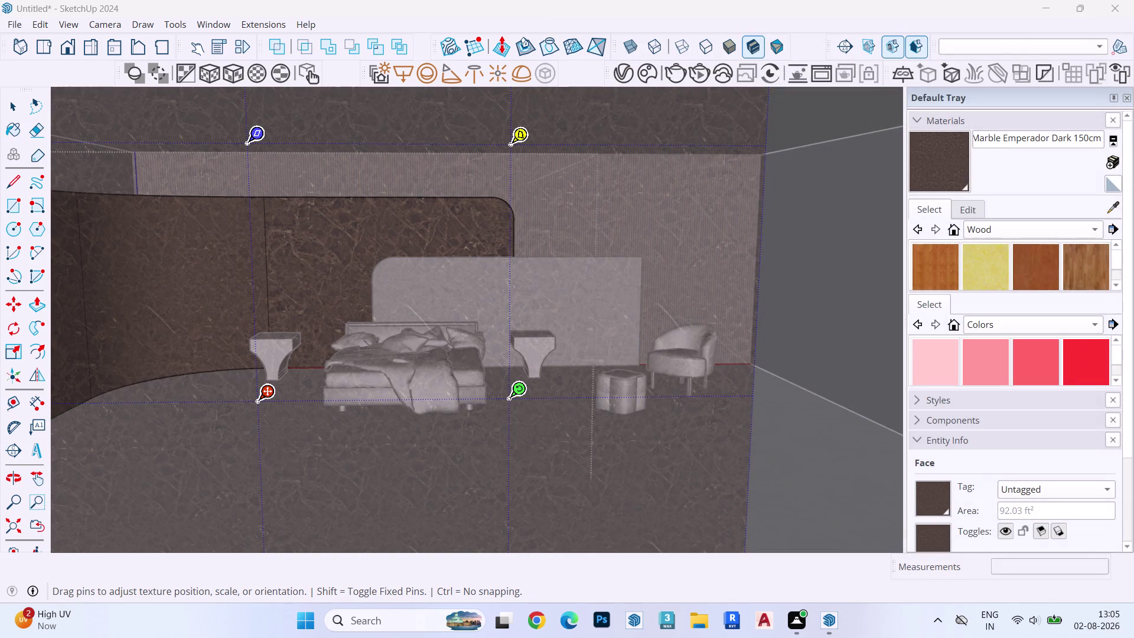
Confirm the texture placement and paint the remaining wall sections with dark marble.
click(1116, 204)
key(space)
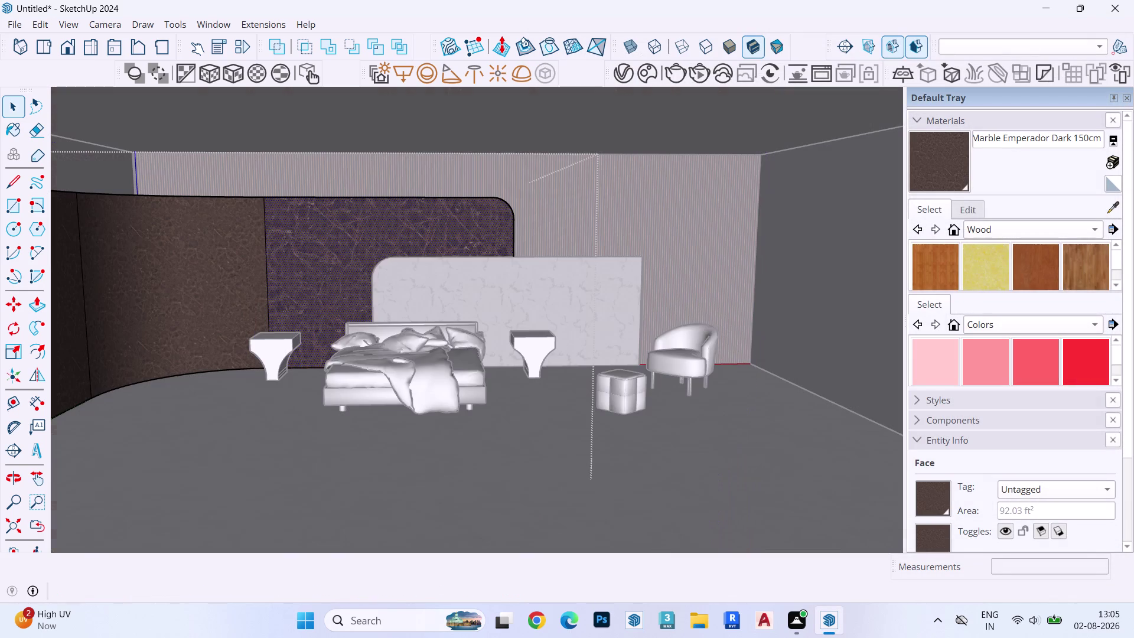
click(1111, 206)
click(404, 234)
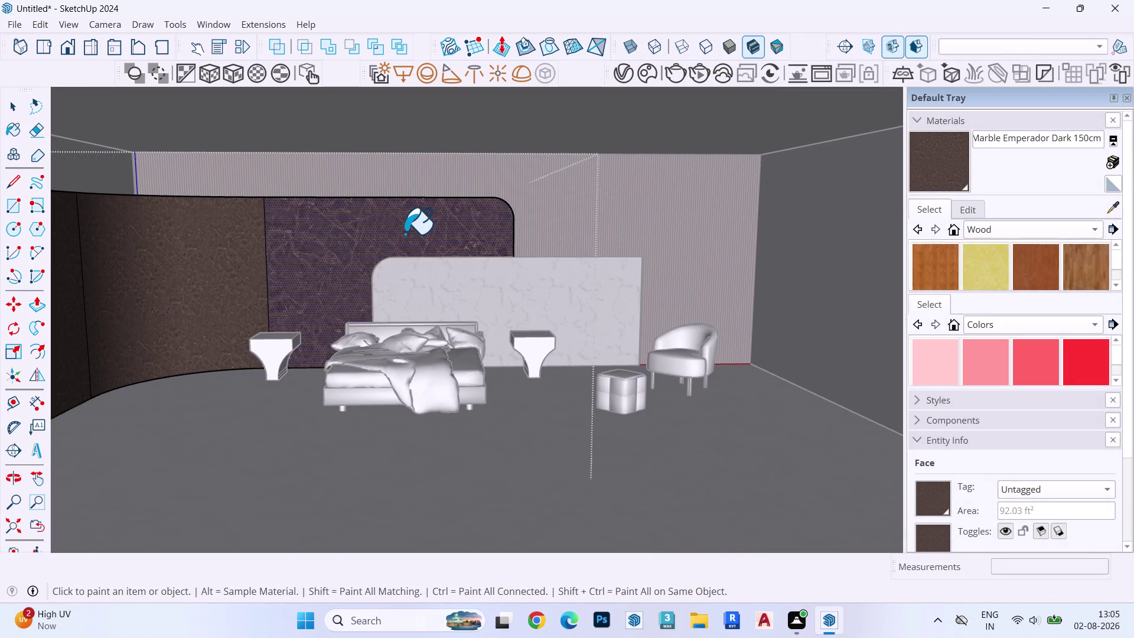
click(192, 272)
middle_drag(362, 259, 330, 253)
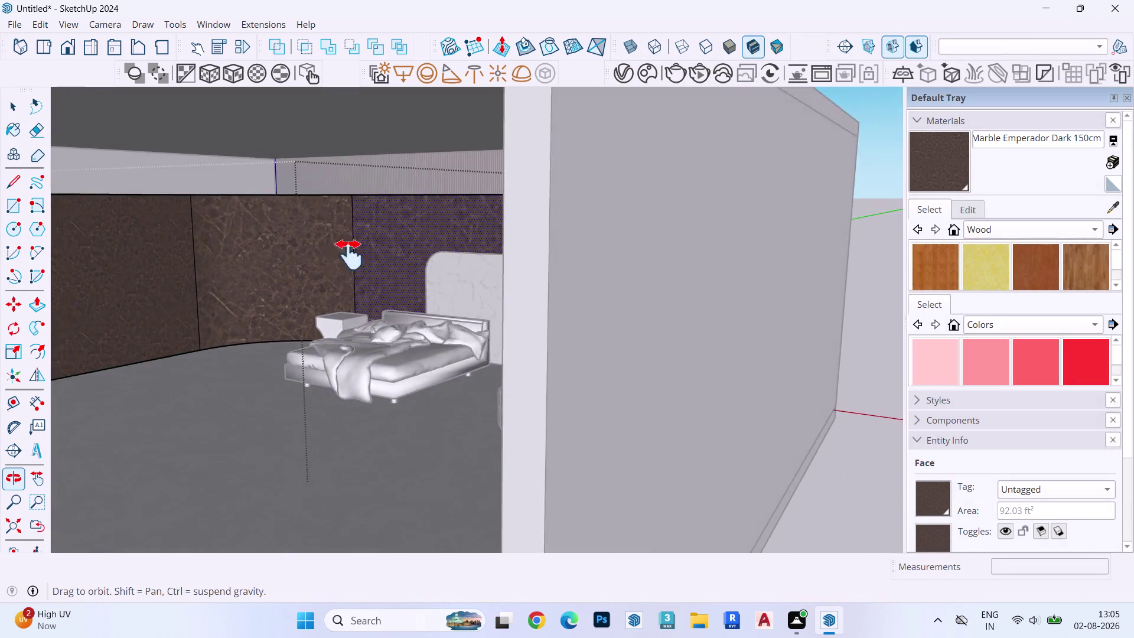
middle_drag(330, 253, 394, 255)
click(361, 249)
middle_drag(361, 249, 489, 252)
key(space)
middle_drag(494, 252, 525, 252)
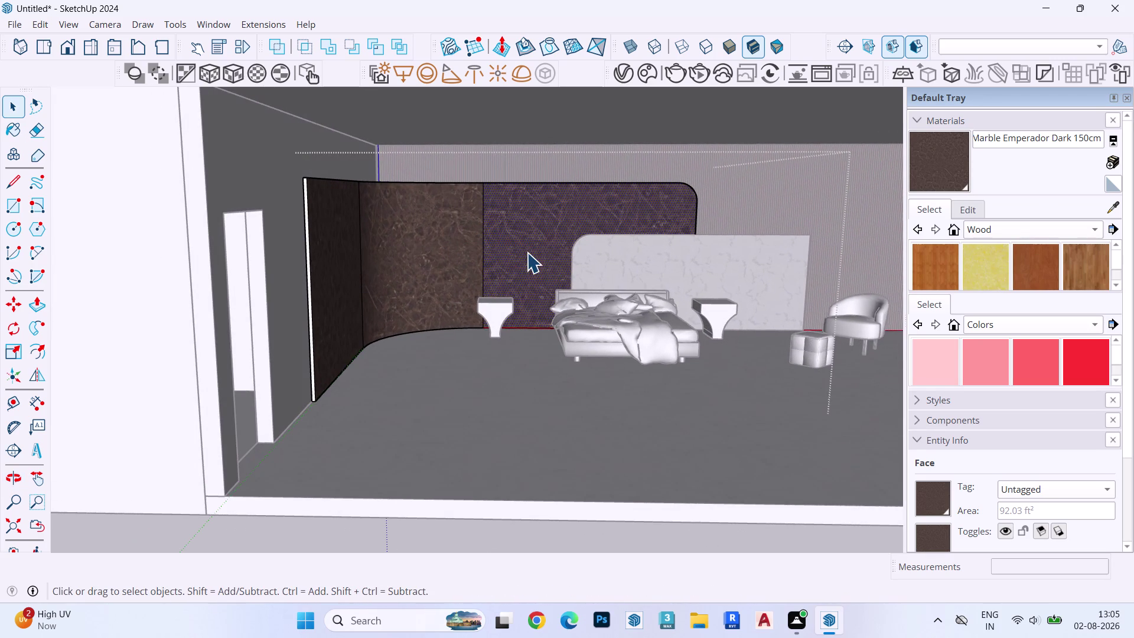
Cancel the active tool and select the panel behind the bed.
key(Escape)
key(Escape)
key(Escape)
key(Escape)
key(Escape)
key(Escape)
key(Escape)
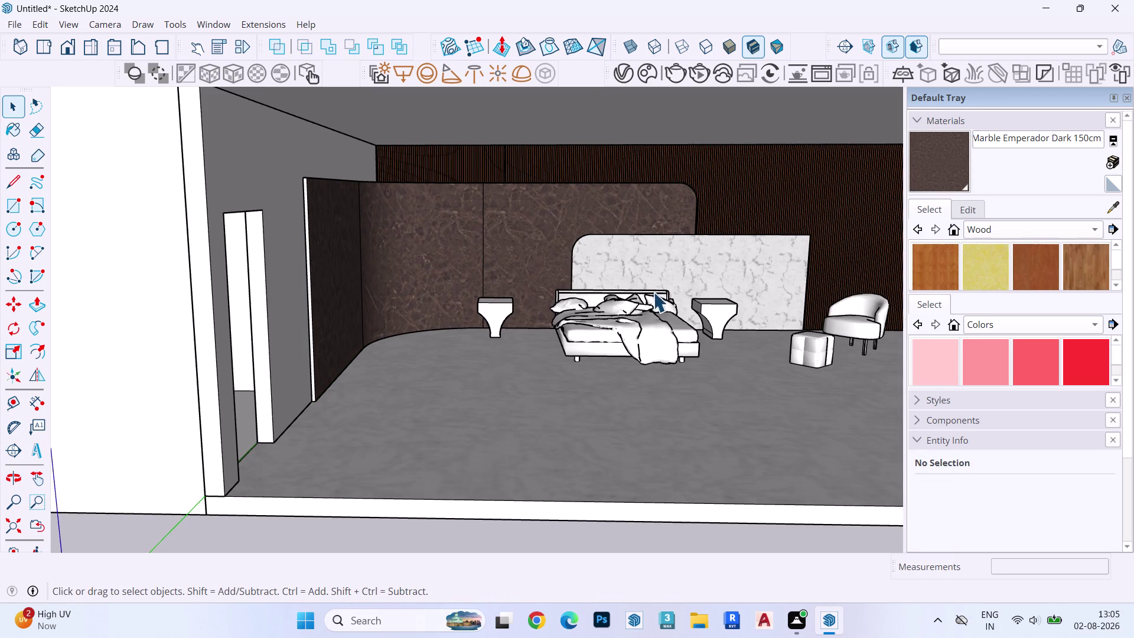
double_click(658, 258)
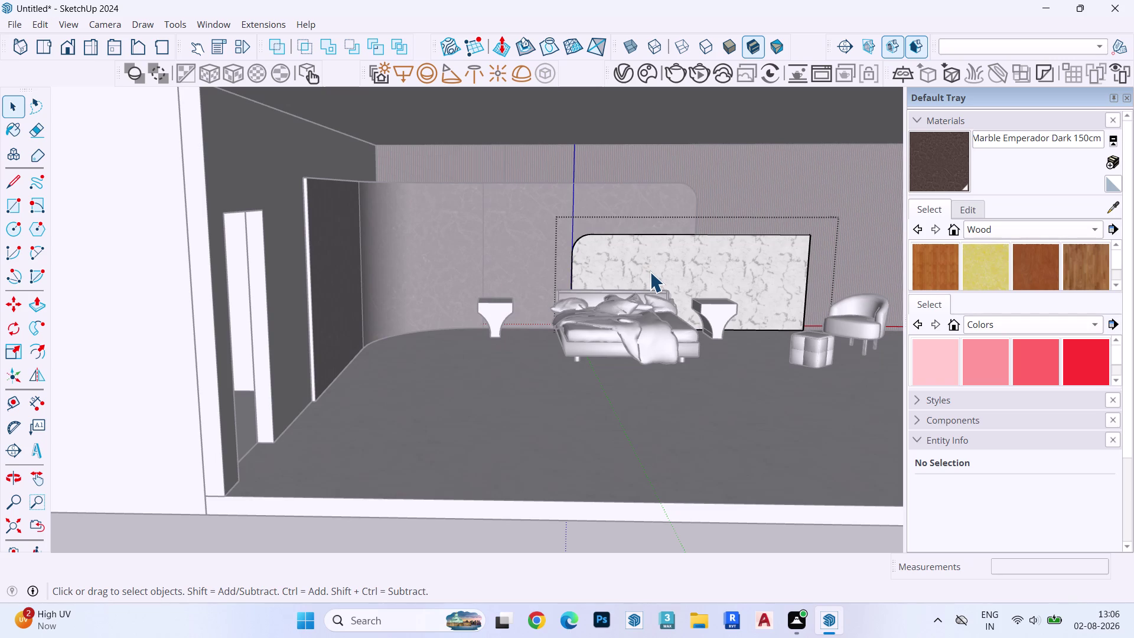
Enlarge and rotate the headboard panel's white marble texture, then choose Done.
right_drag(646, 273, 640, 280)
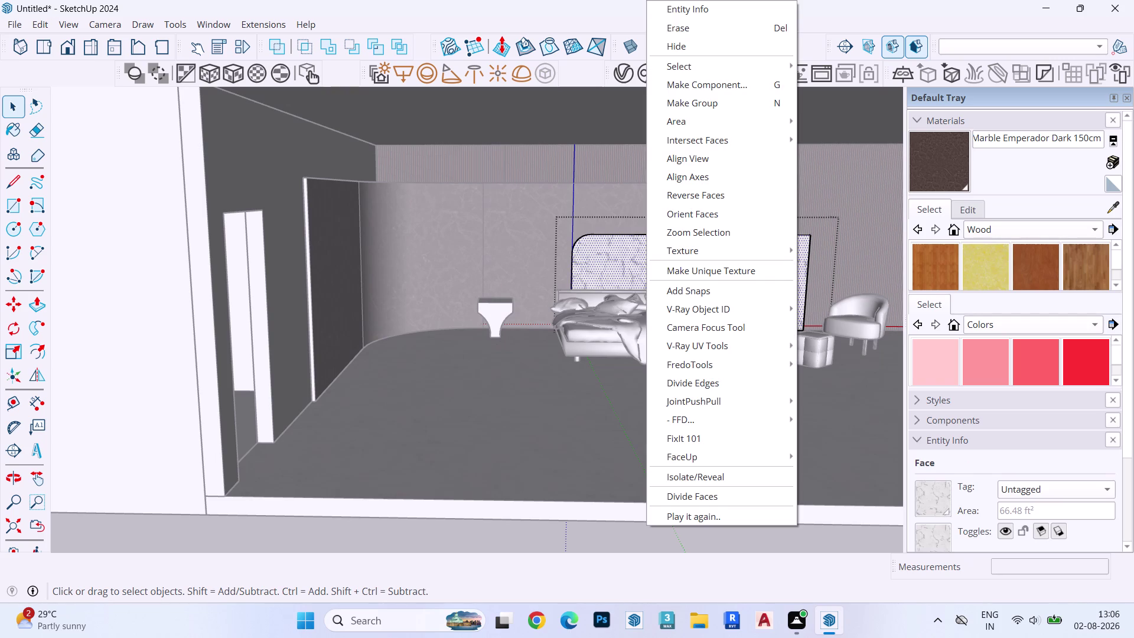
click(875, 250)
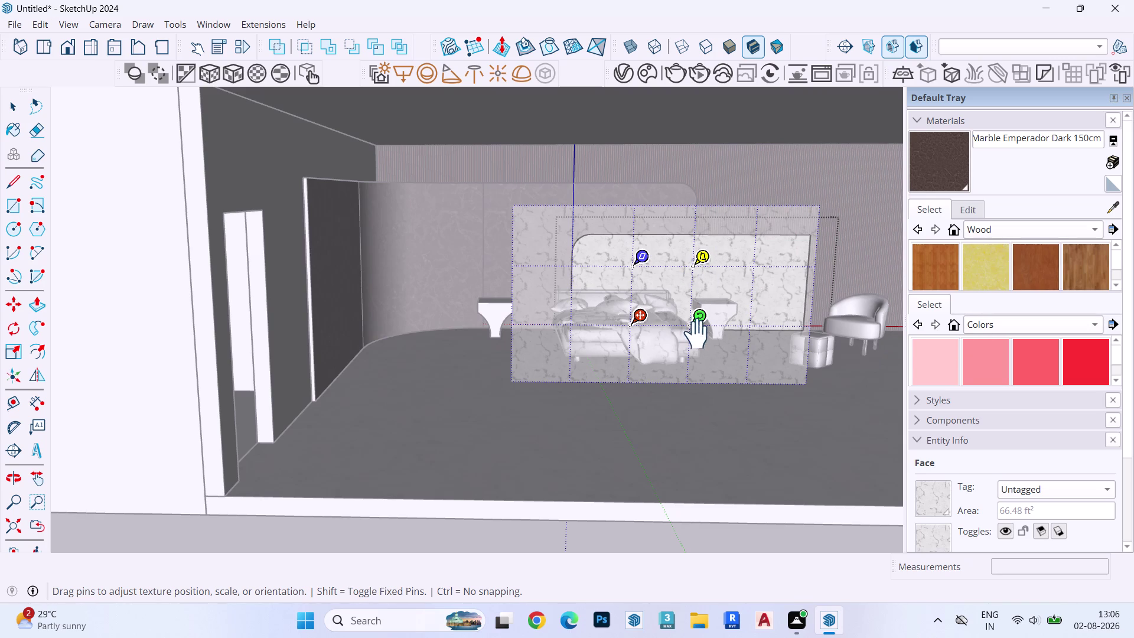
drag(705, 326, 755, 325)
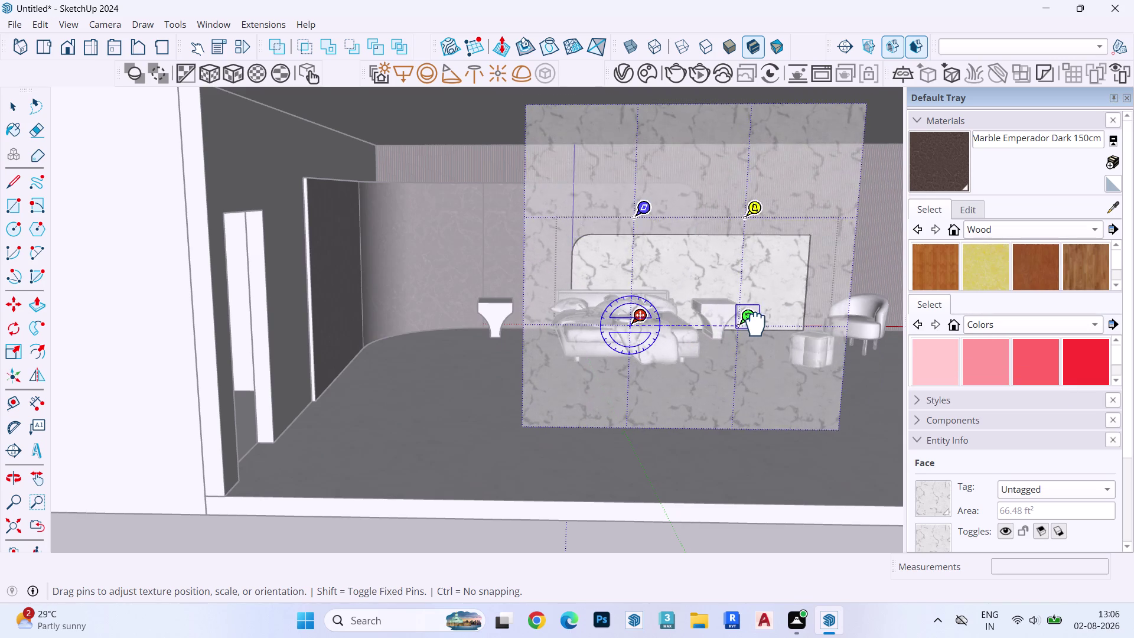
drag(755, 325, 759, 326)
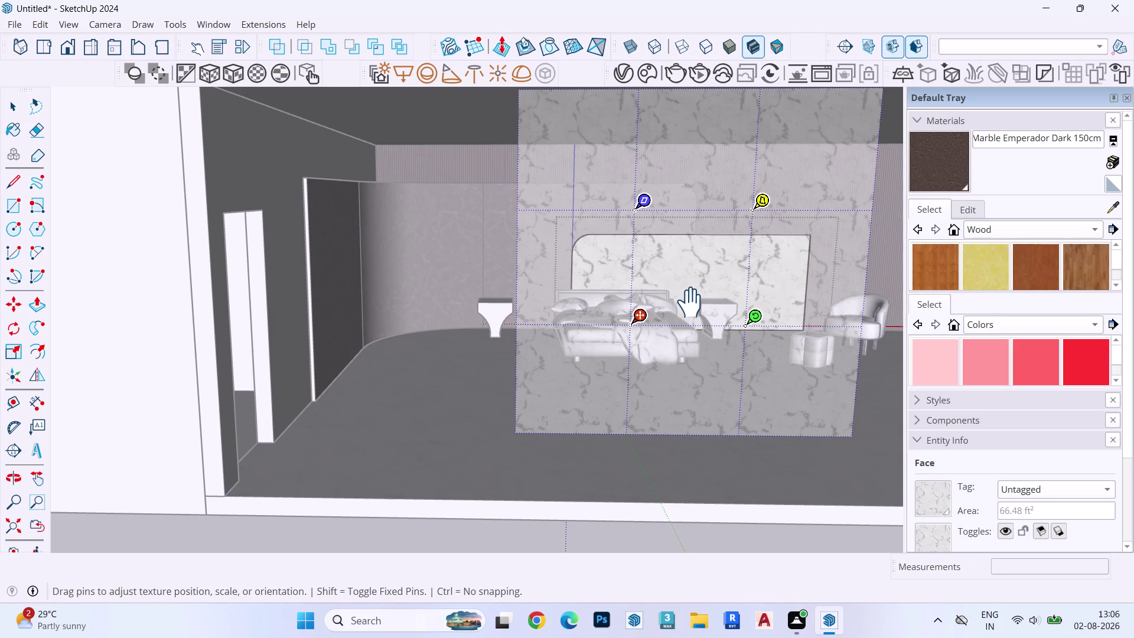
right_click(674, 277)
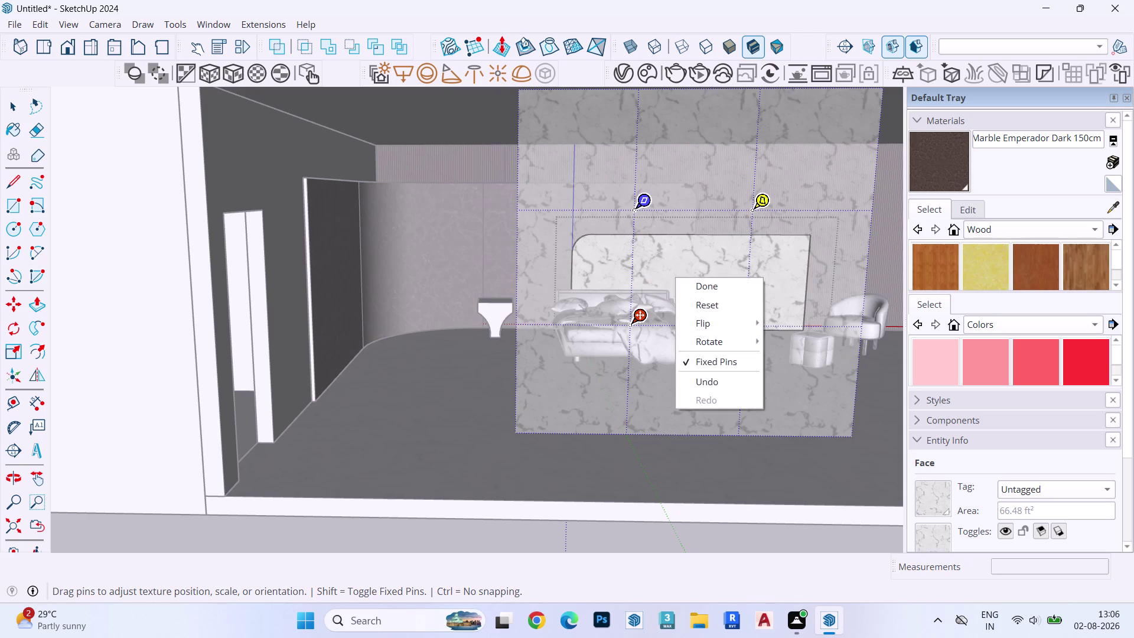
click(695, 284)
scroll(down, 3)
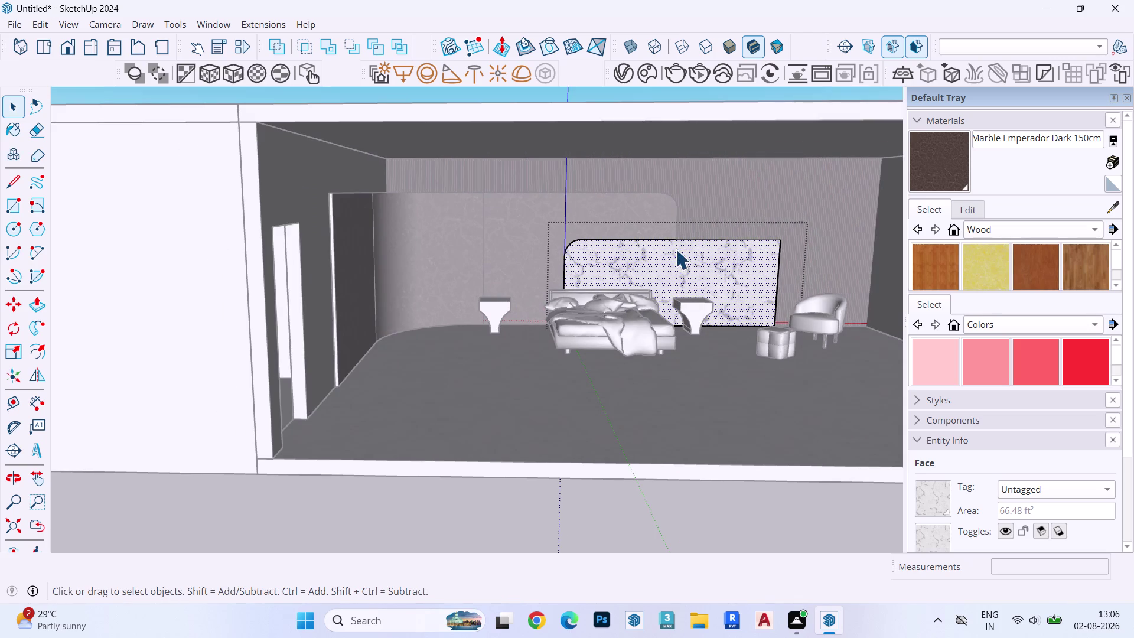
scroll(up, 3)
key(Escape)
key(space)
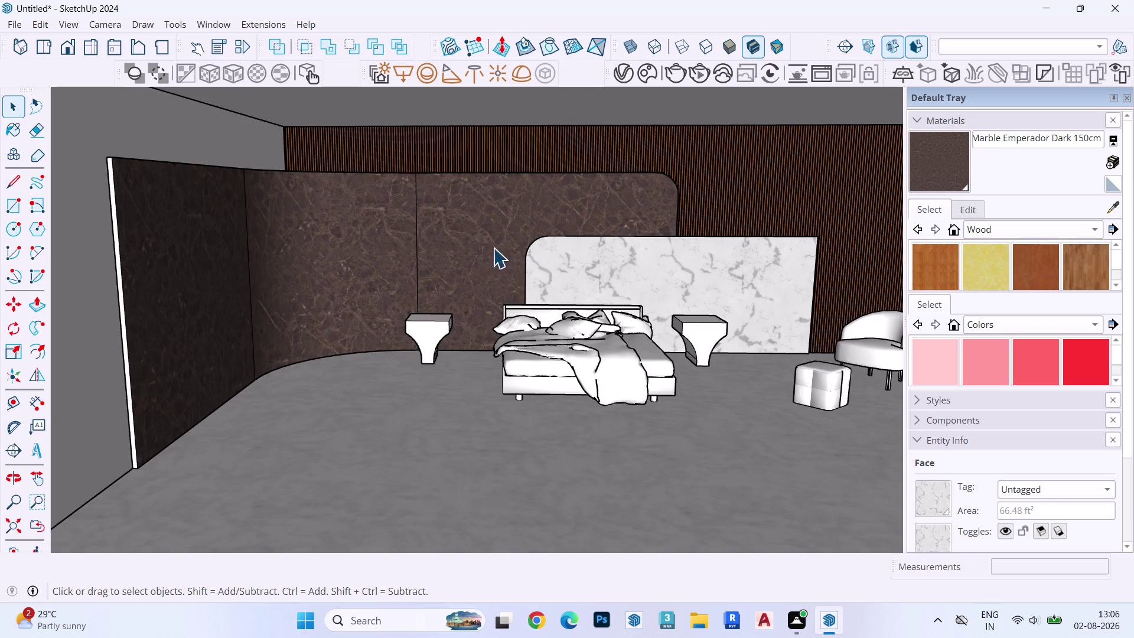
key(Escape)
scroll(down, 3)
middle_drag(560, 249, 558, 214)
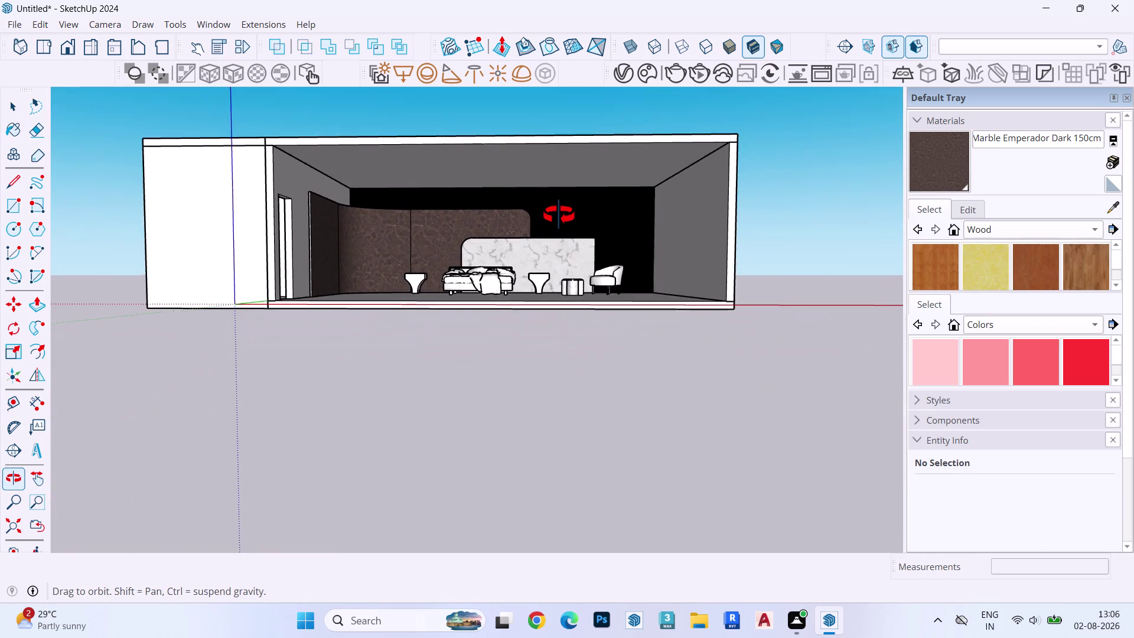
middle_drag(559, 215, 557, 222)
scroll(up, 3)
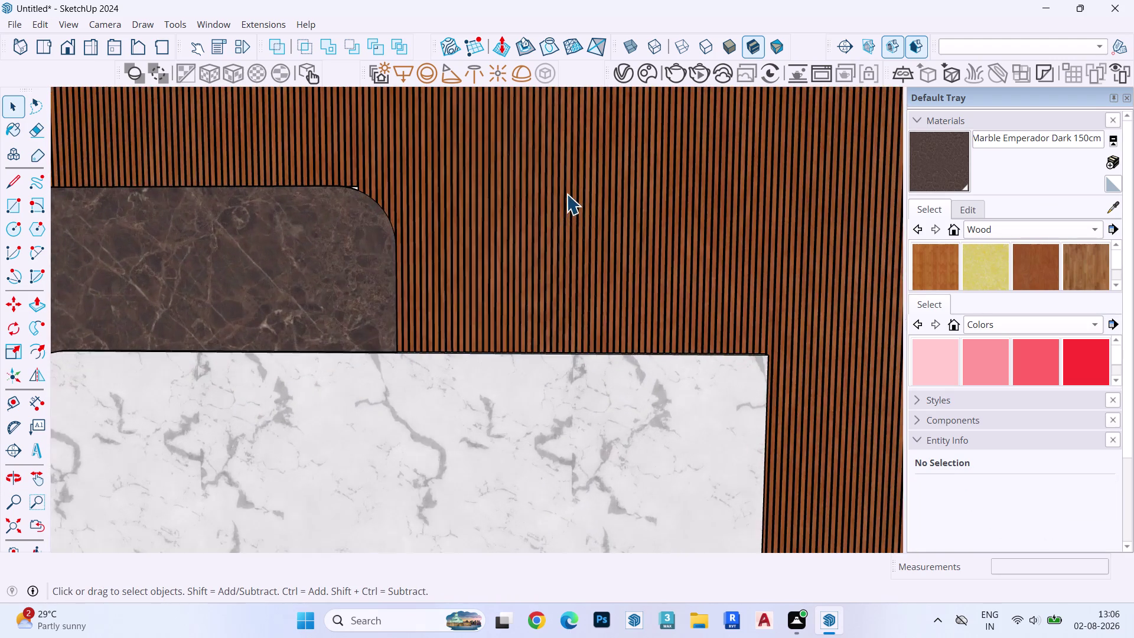
scroll(up, 3)
scroll(up, 3)
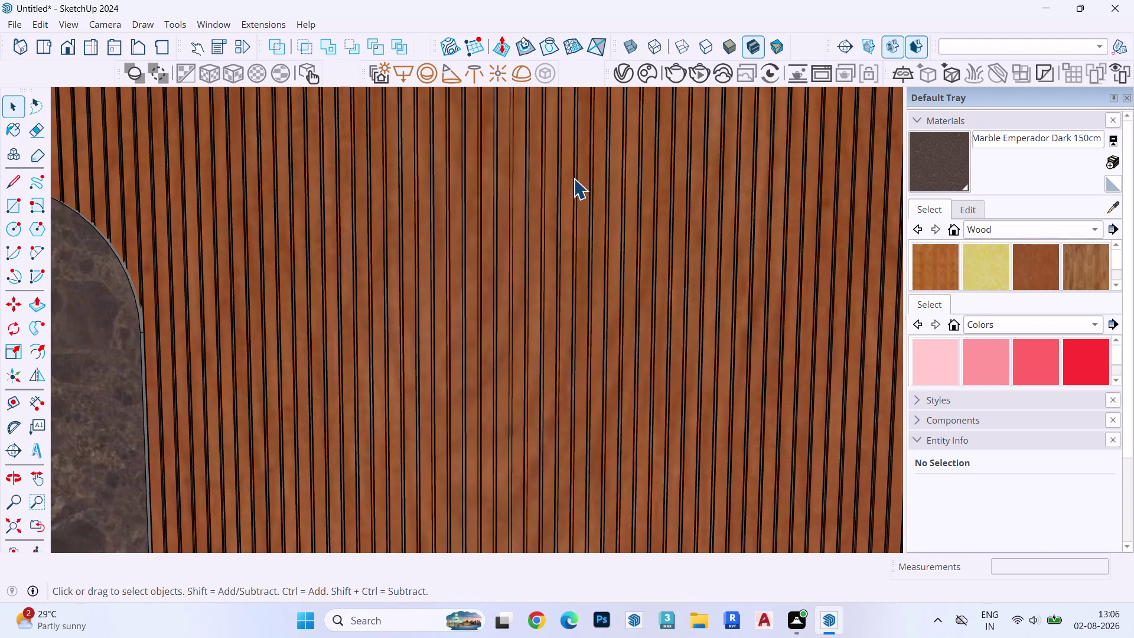
scroll(down, 3)
scroll(up, 3)
scroll(down, 3)
scroll(up, 3)
scroll(down, 3)
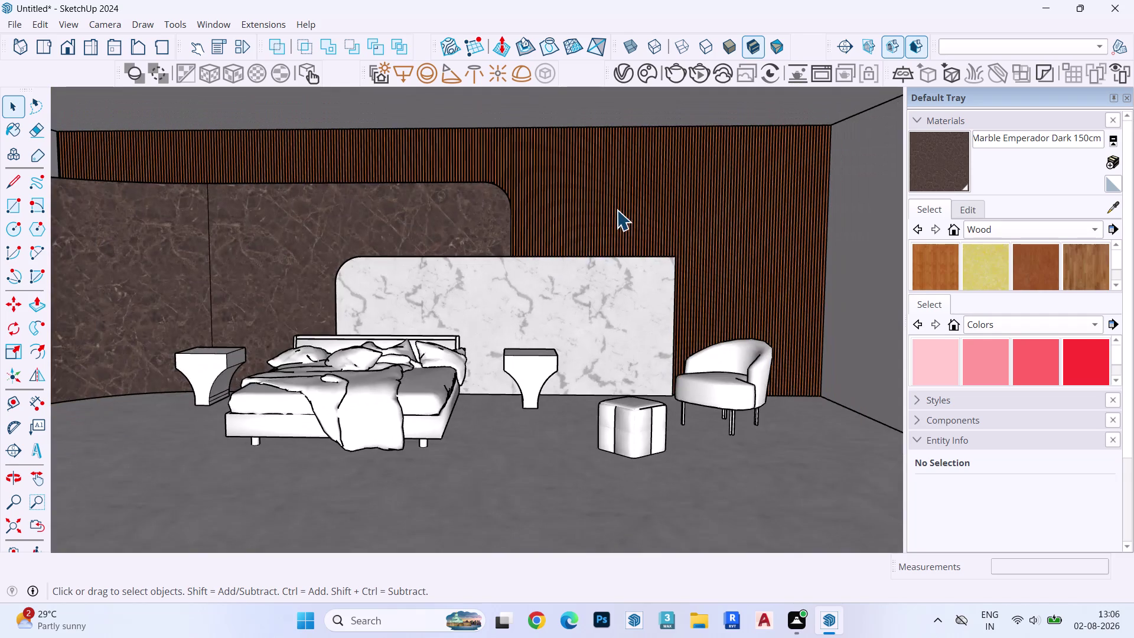
scroll(down, 3)
middle_drag(623, 212, 634, 309)
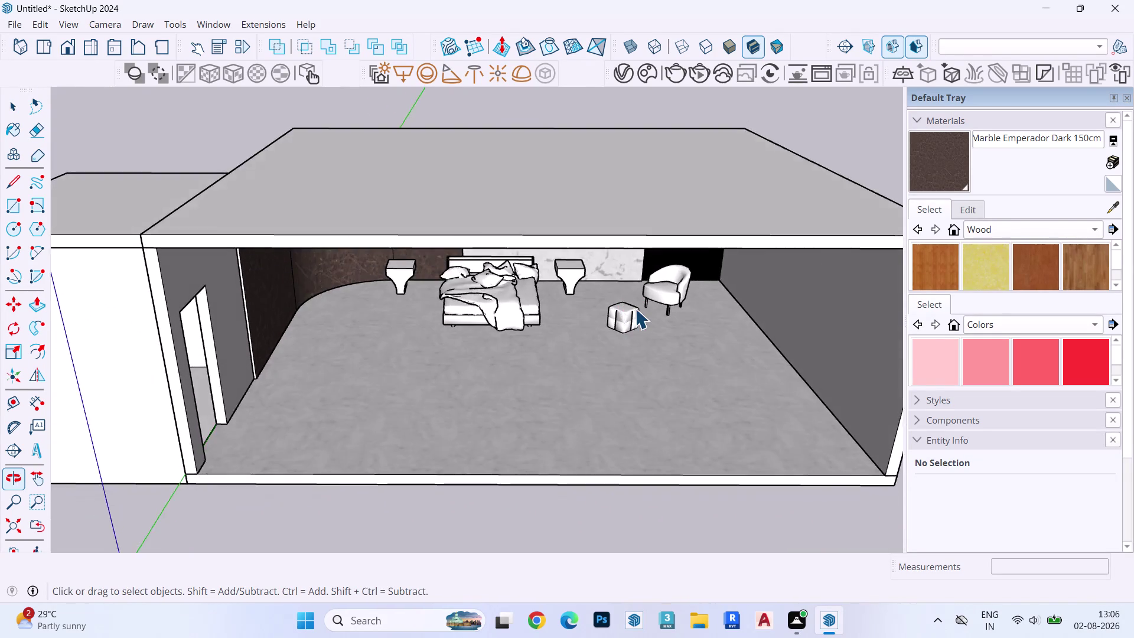
scroll(up, 3)
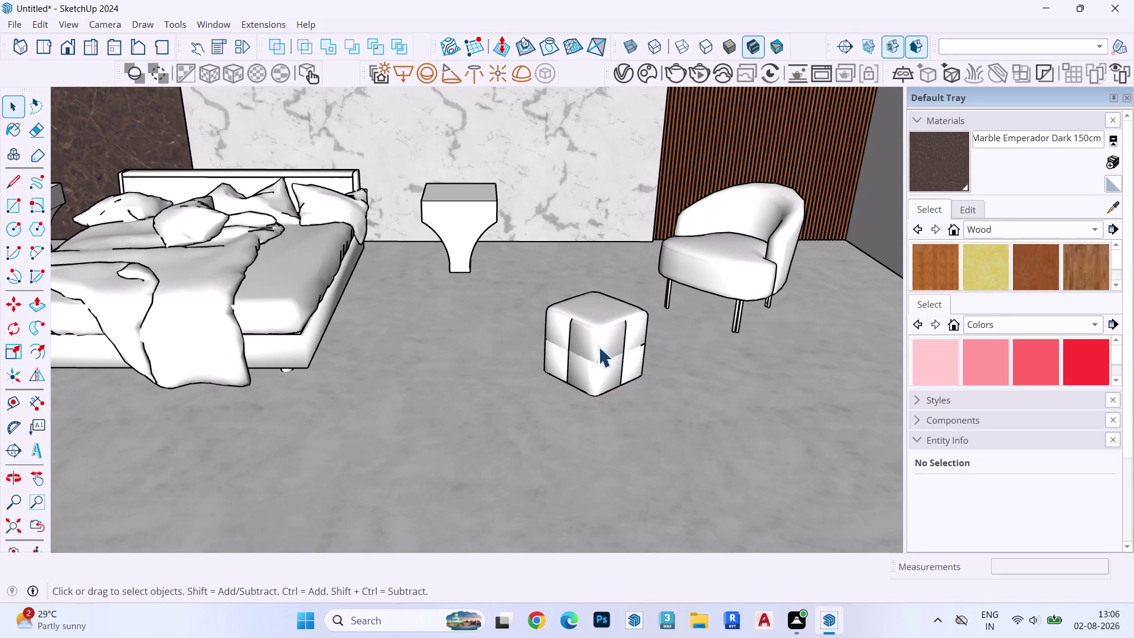
scroll(down, 3)
scroll(up, 3)
key(t)
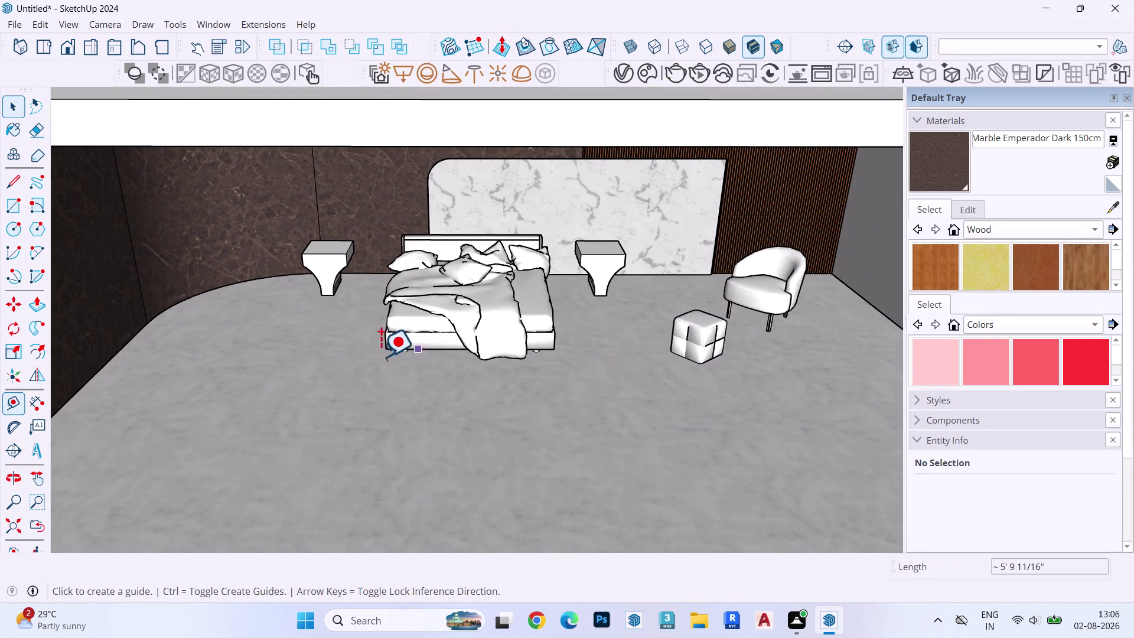
Draw a rectangle on the floor under the bed and make it a group.
key(r)
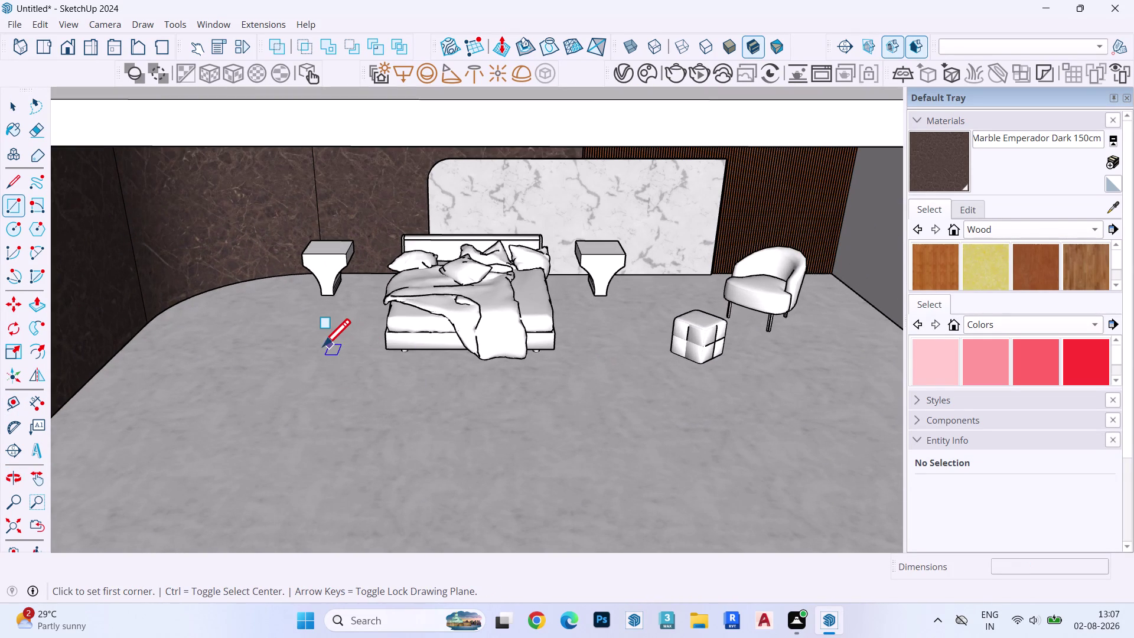
click(324, 338)
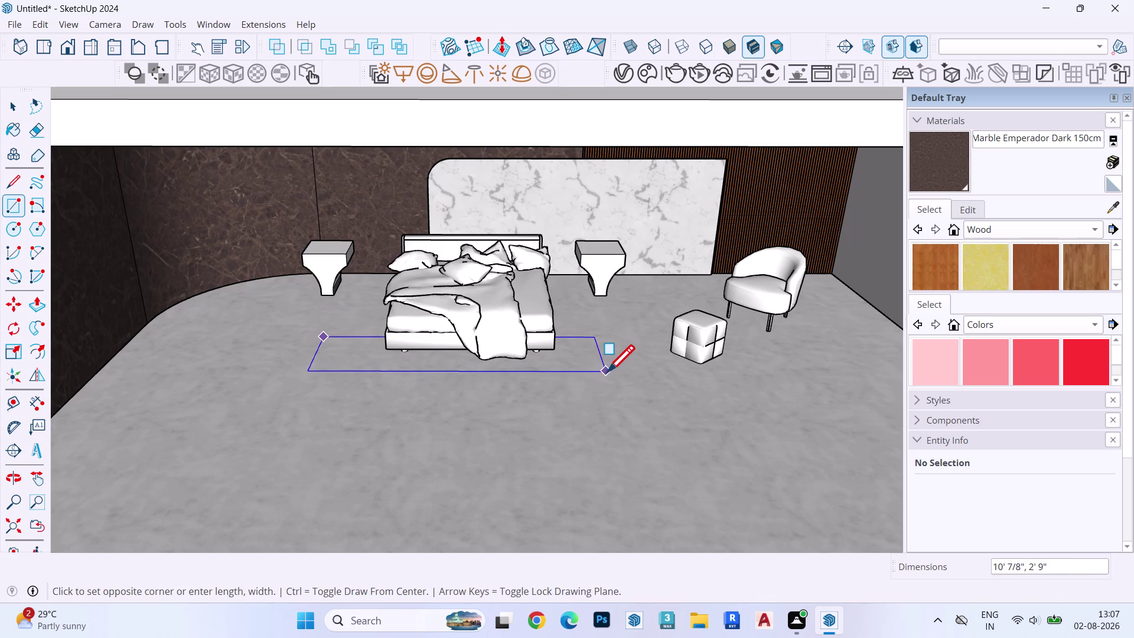
click(621, 373)
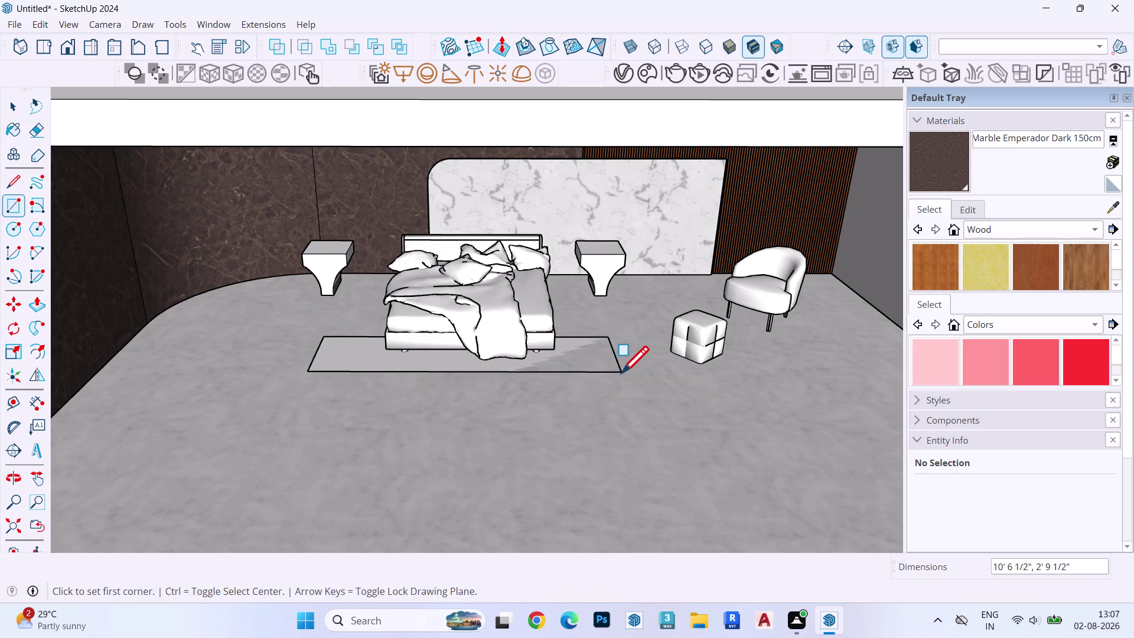
key(space)
scroll(up, 3)
double_click(586, 358)
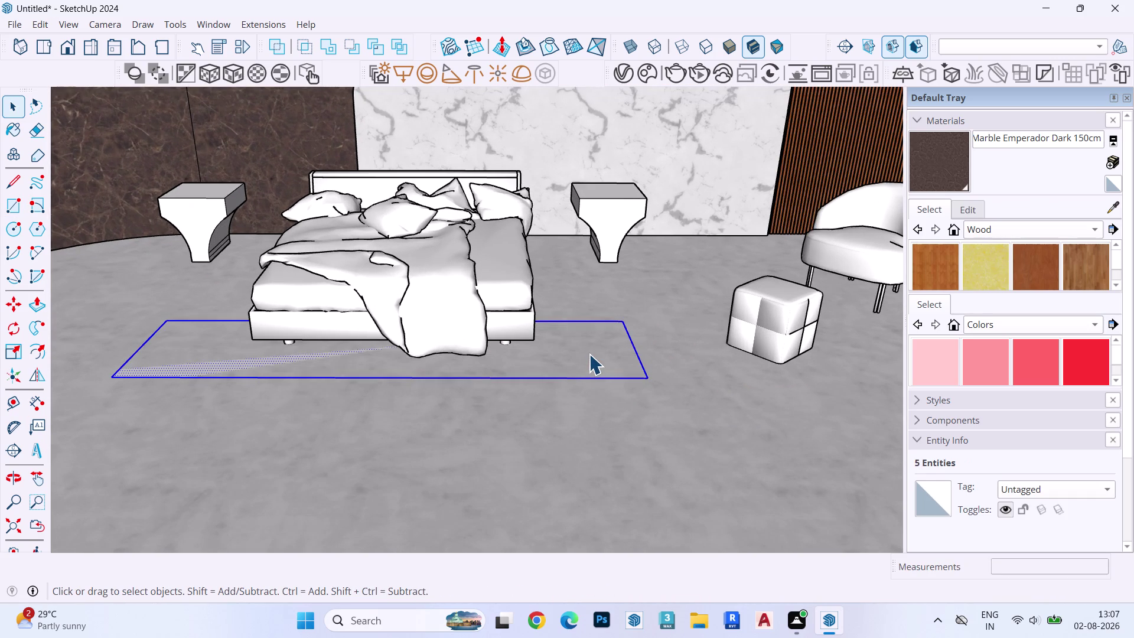
key(ctrl+g)
triple_click(586, 344)
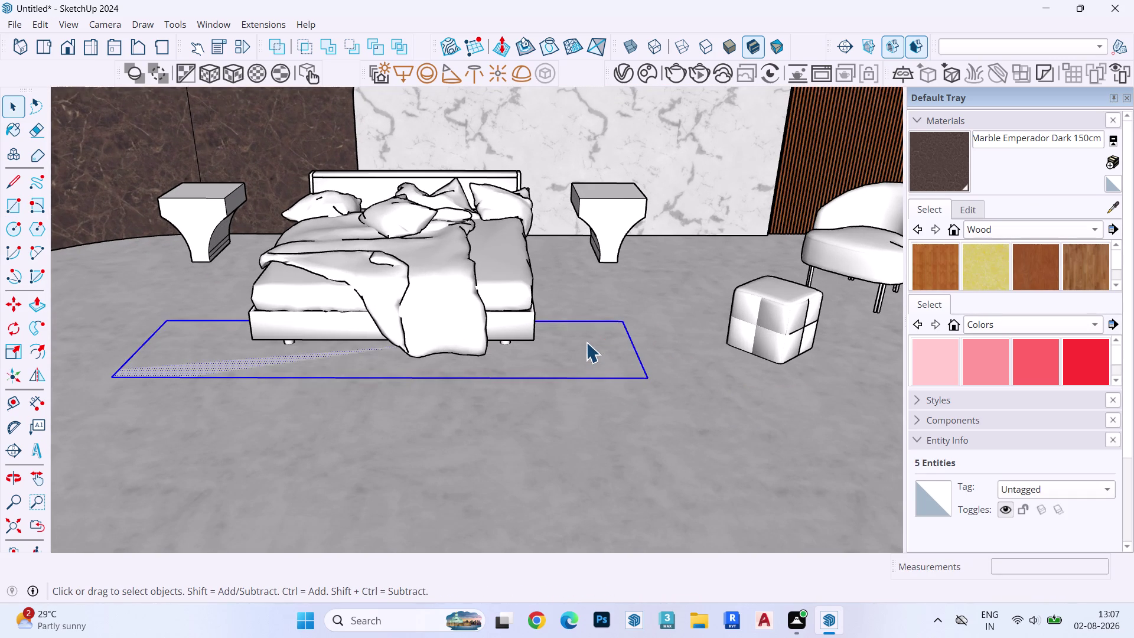
key(n)
double_click(586, 340)
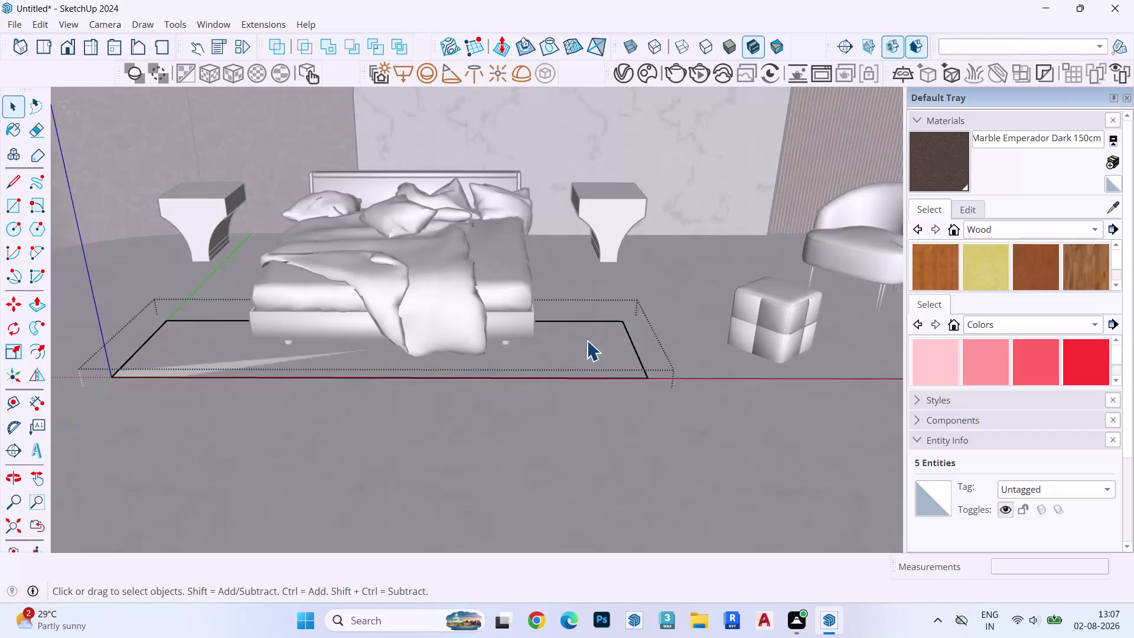
Raise the rectangle face into a slab 0.253 thick.
key(p)
click(588, 345)
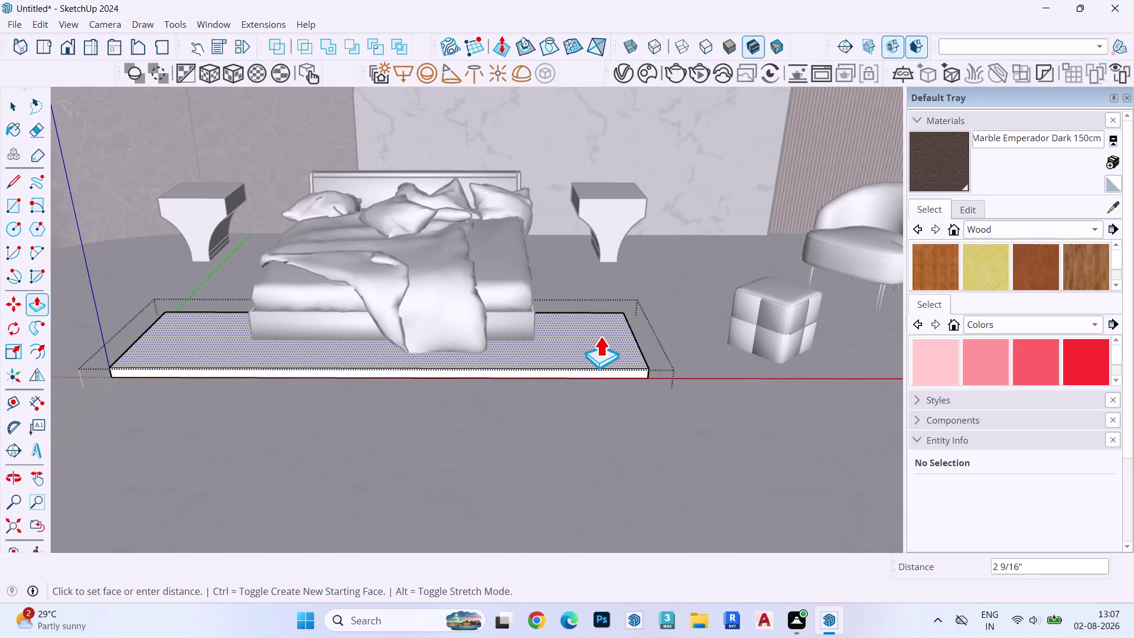
text(.253)
key(Return)
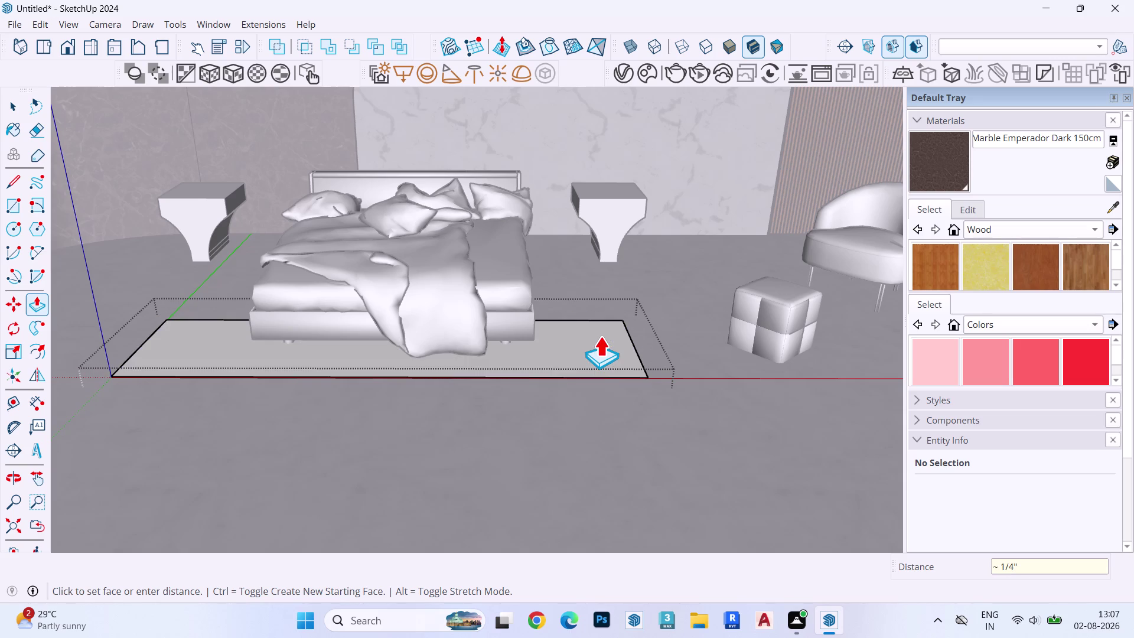
scroll(up, 3)
key(space)
key(Escape)
scroll(up, 3)
Push/Pull the slab's top face again to a .50 thickness.
double_click(614, 380)
click(619, 368)
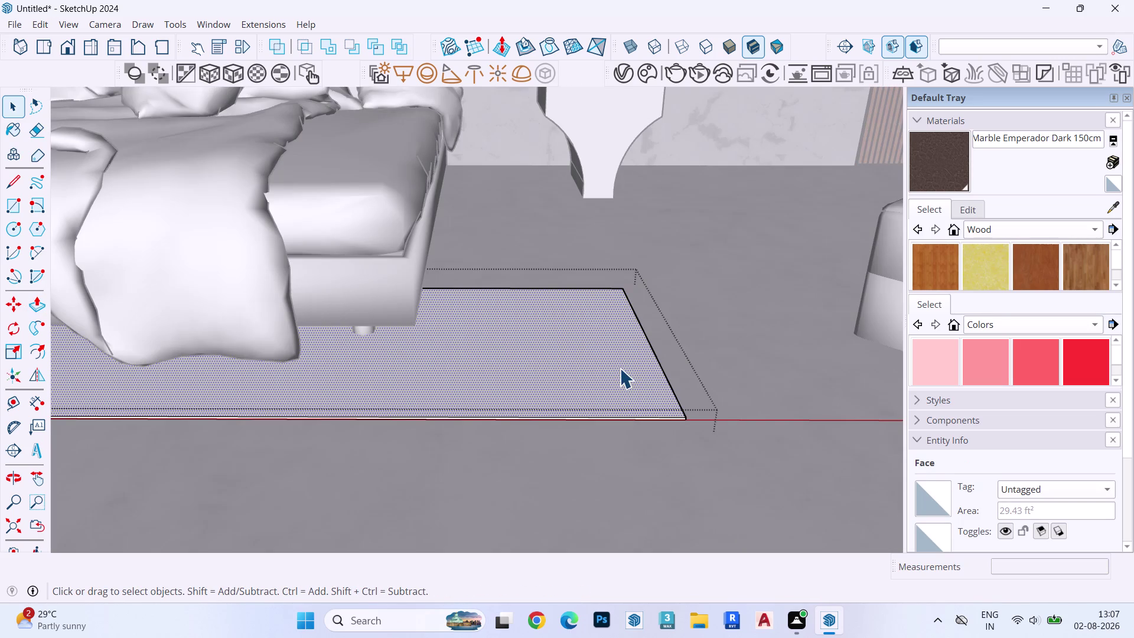
key(bracketleft)
click(620, 373)
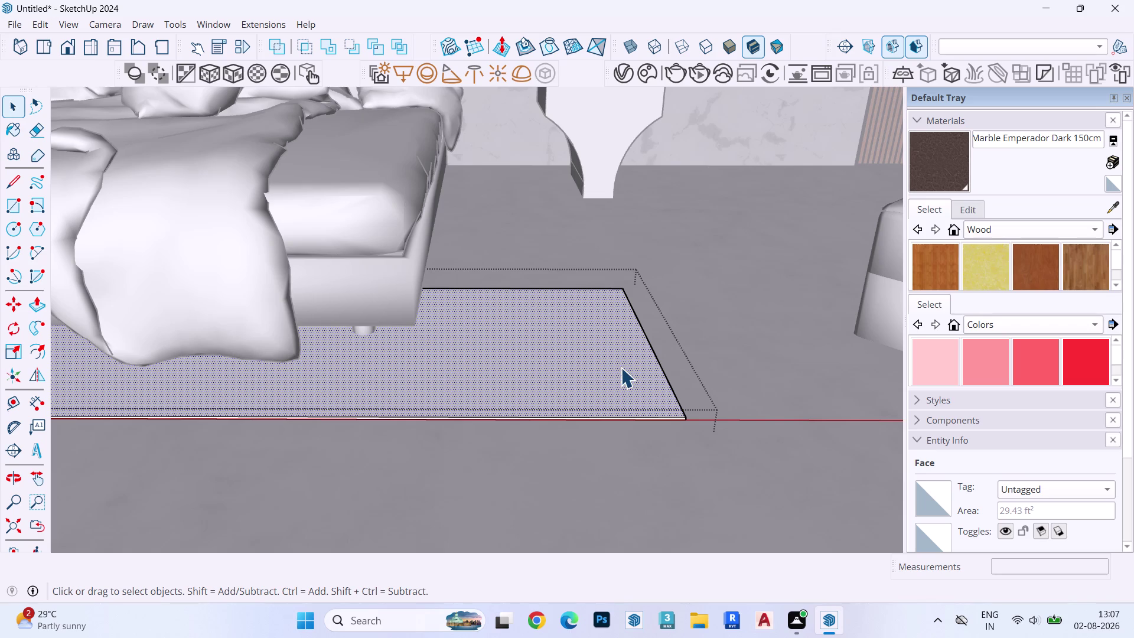
key(p)
click(619, 370)
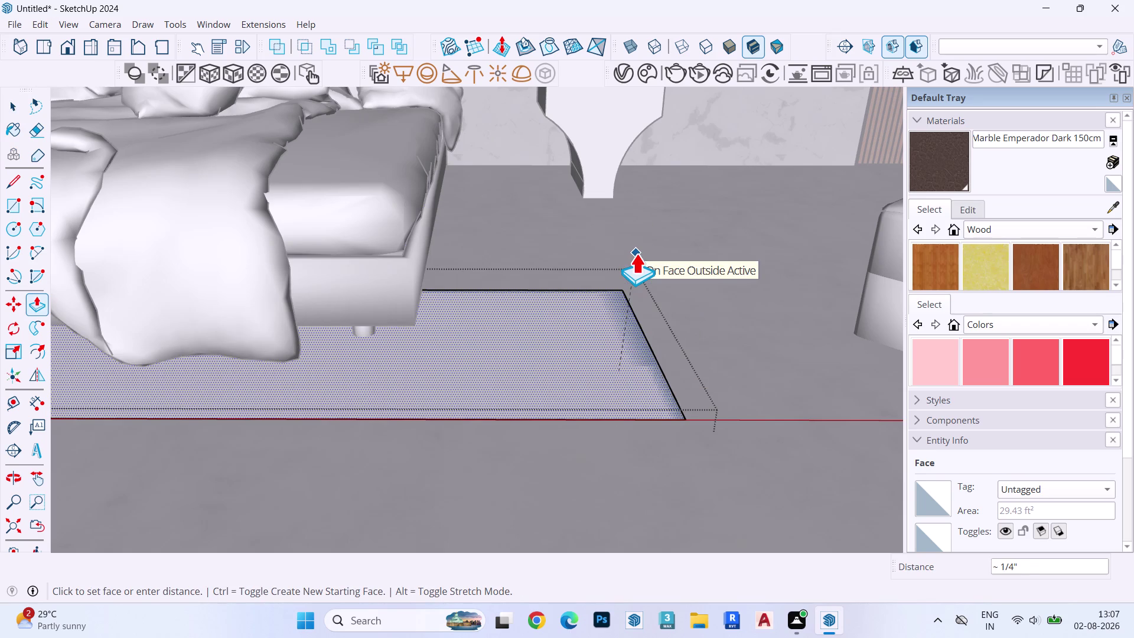
text(.50)
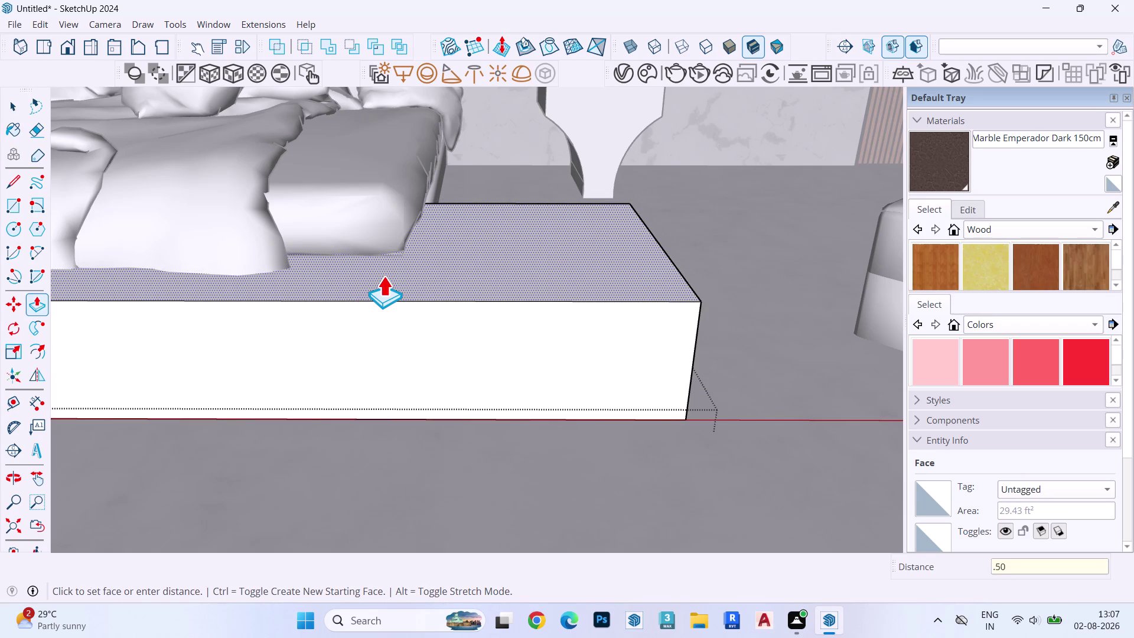
key(Return)
key(space)
key(Escape)
key(space)
scroll(down, 3)
key(Escape)
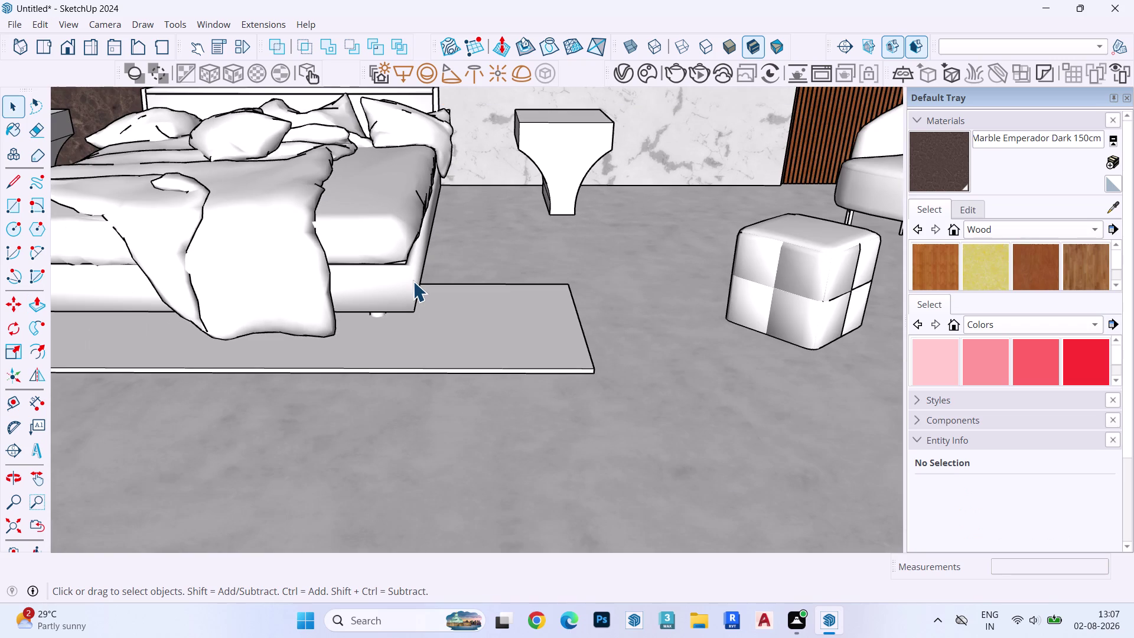
scroll(down, 3)
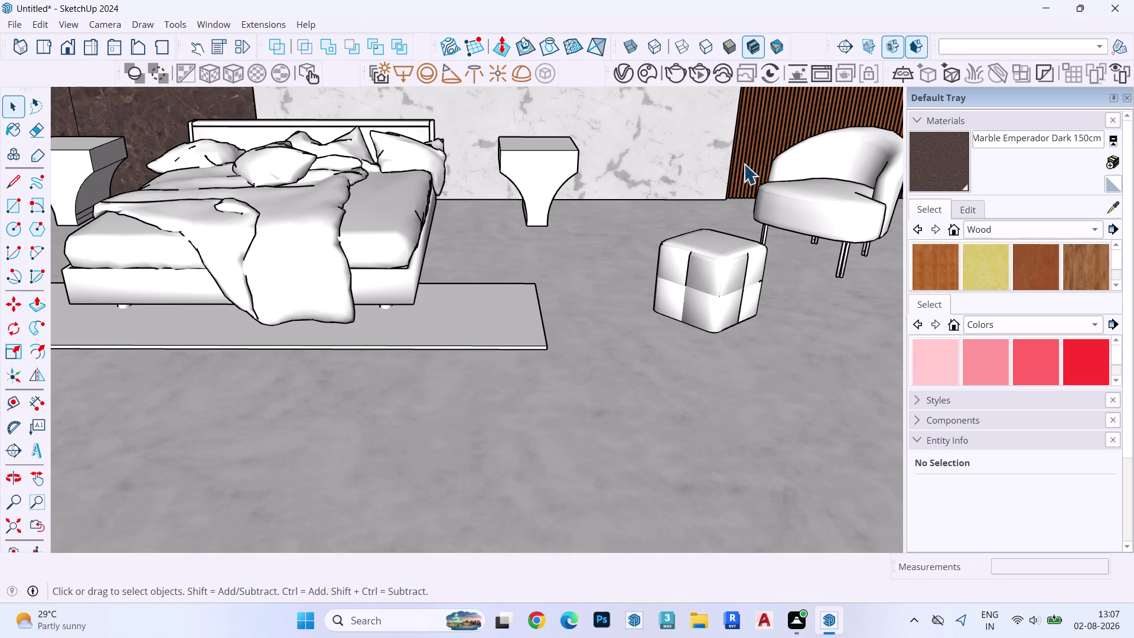
scroll(down, 3)
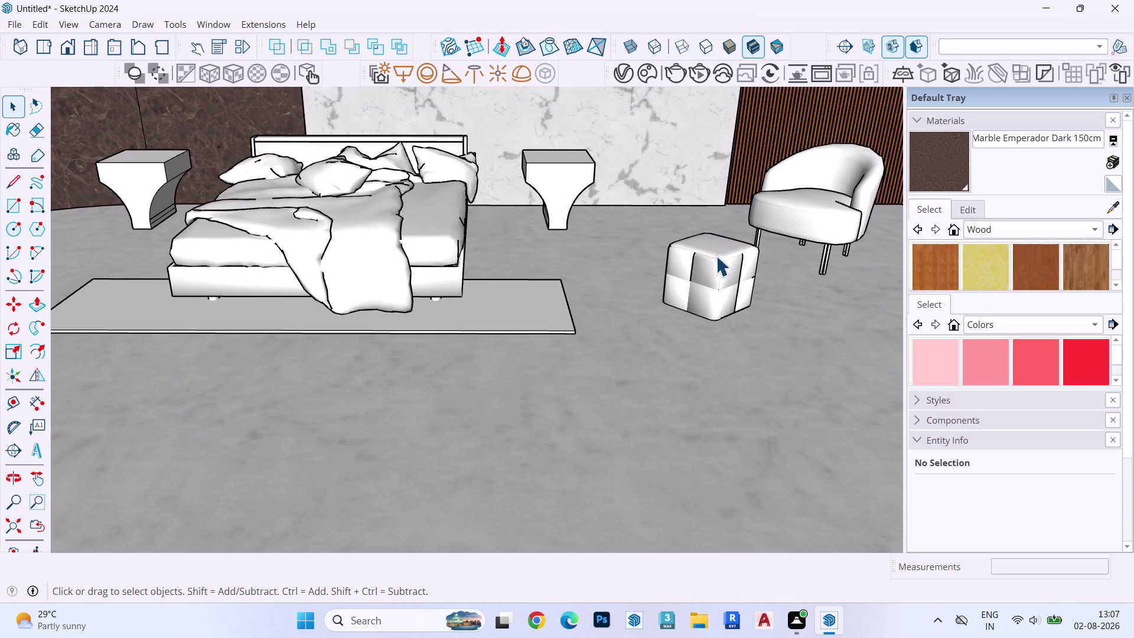
Draw a circle on the floor beside the rug and select its face.
scroll(down, 3)
middle_drag(649, 296, 753, 359)
key(c)
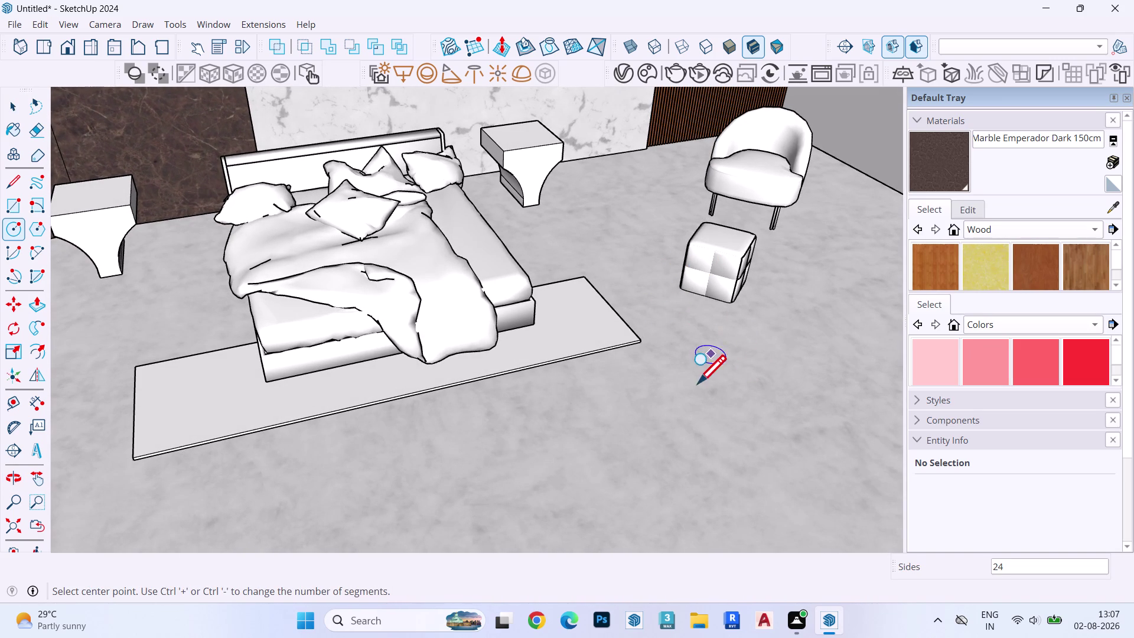
click(702, 388)
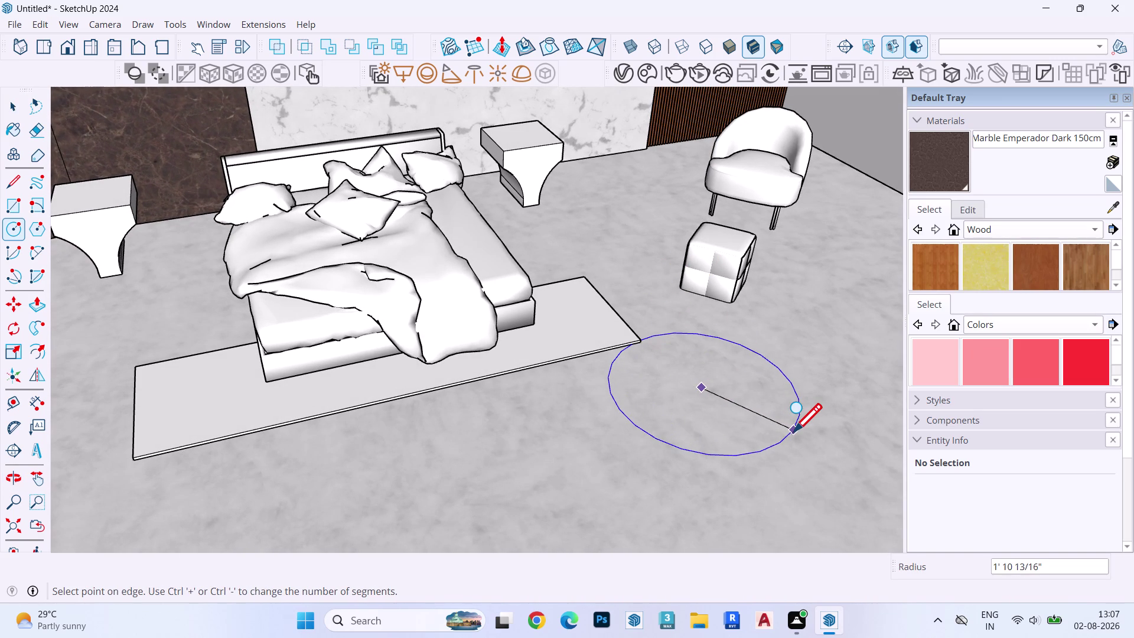
click(792, 429)
key(space)
double_click(719, 405)
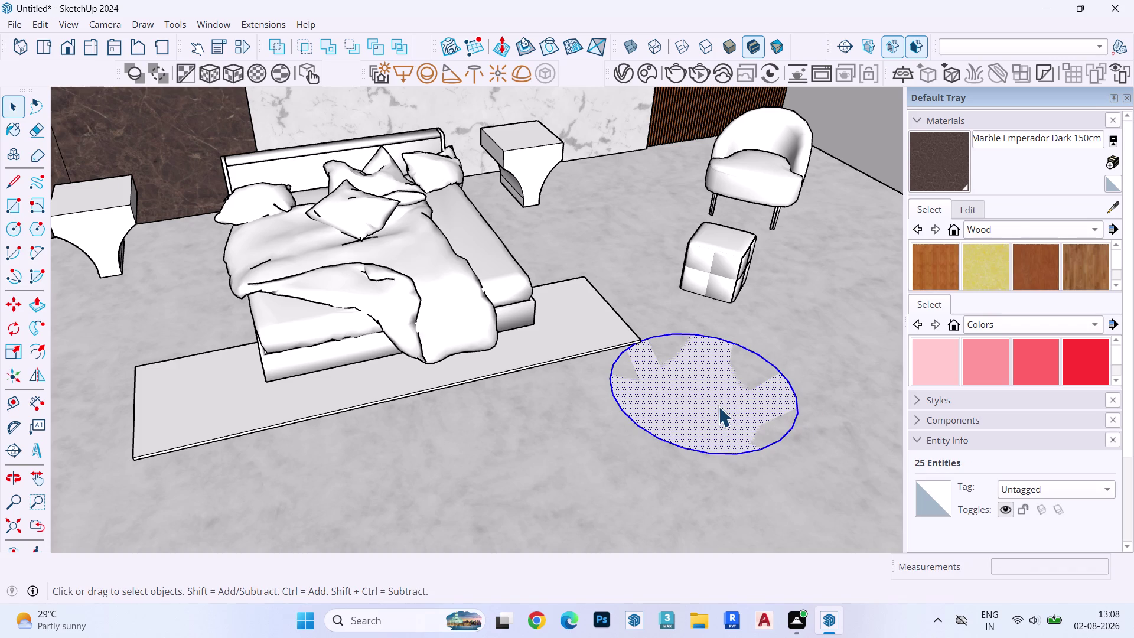
click(747, 450)
click(745, 451)
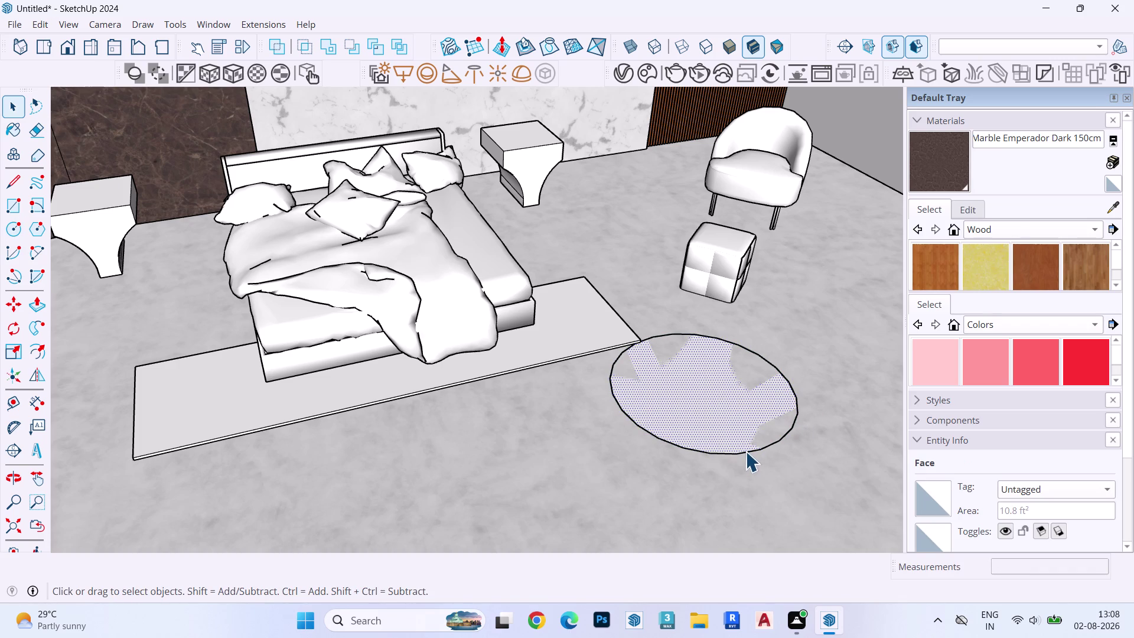
Set the circle to 60 segments in Entity Info.
double_click(1050, 533)
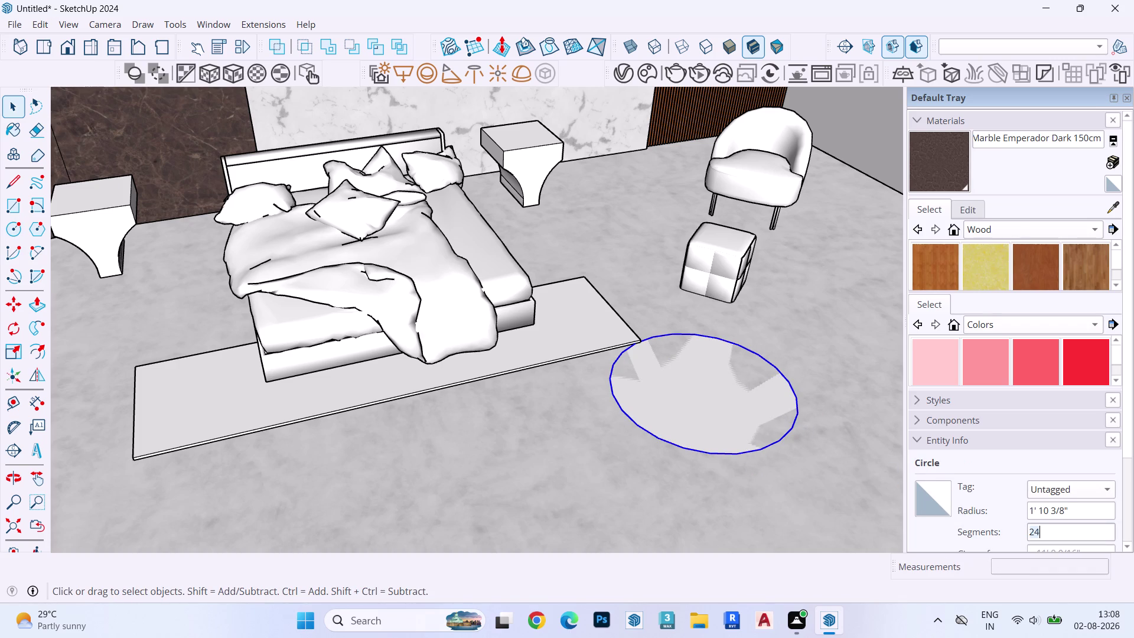
text(60)
key(Return)
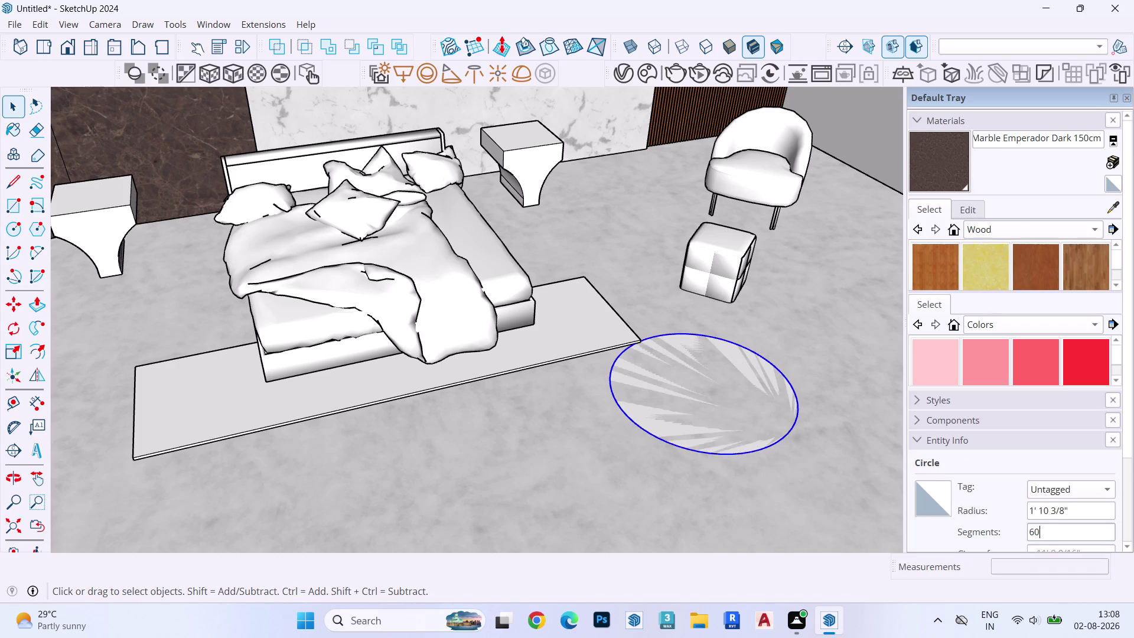
key(space)
Group the circle, open the group, and start Push/Pull on its face.
double_click(672, 405)
key(n)
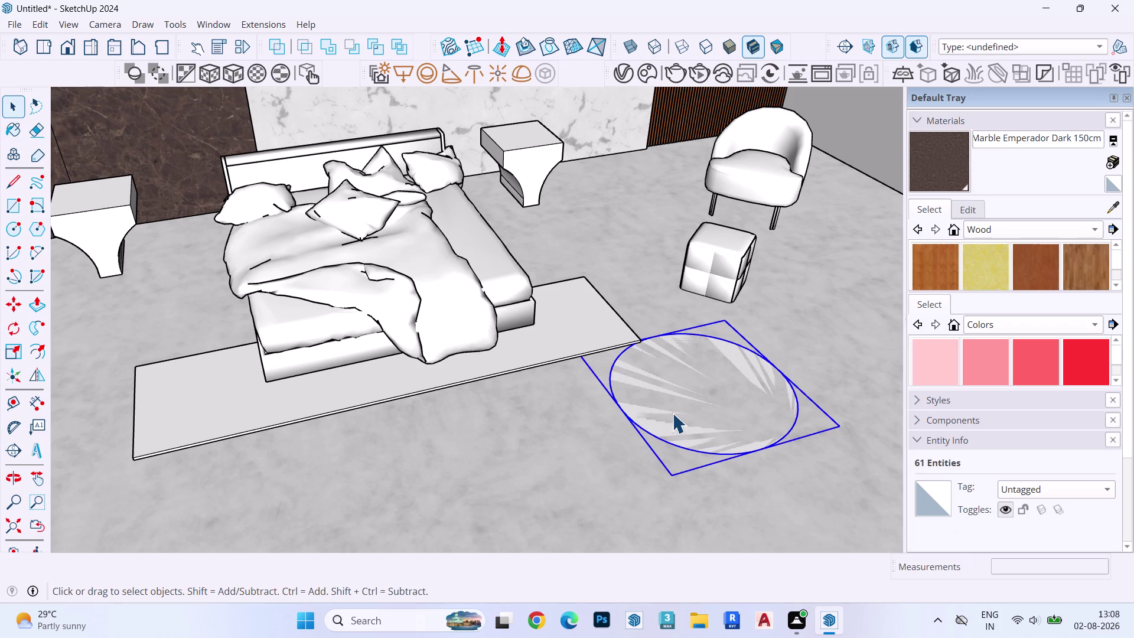
double_click(672, 413)
click(676, 411)
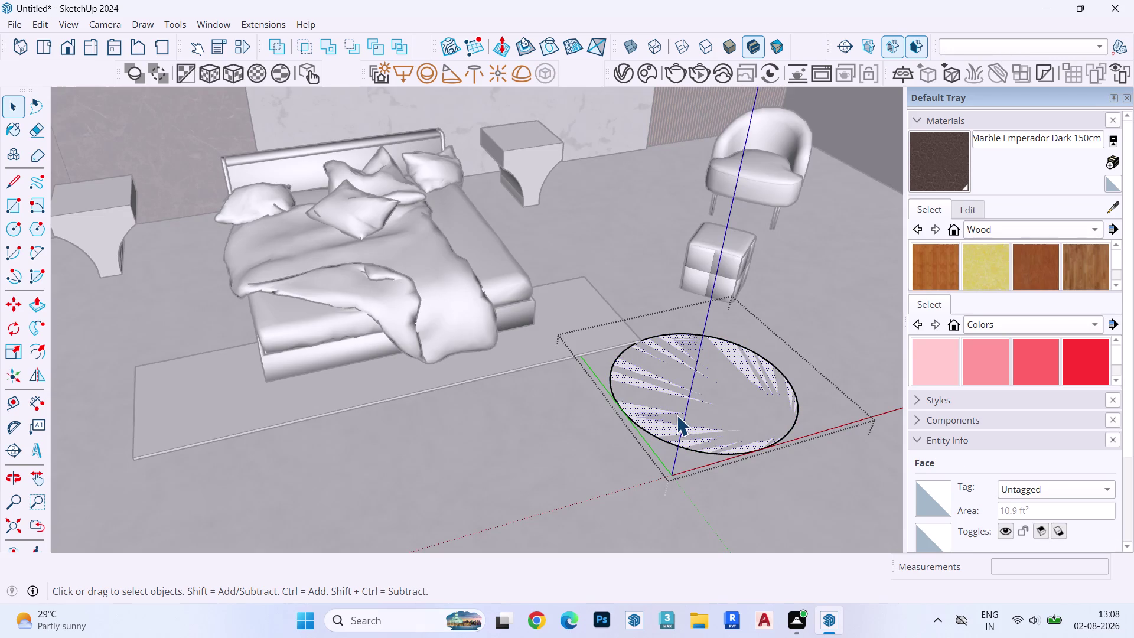
key(p)
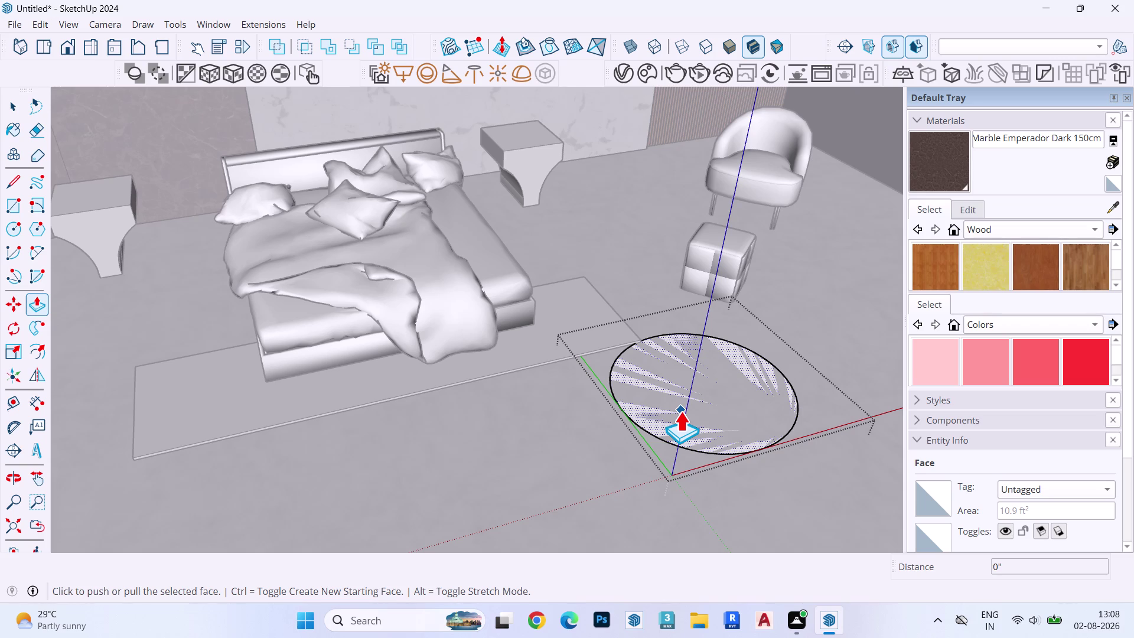
click(680, 411)
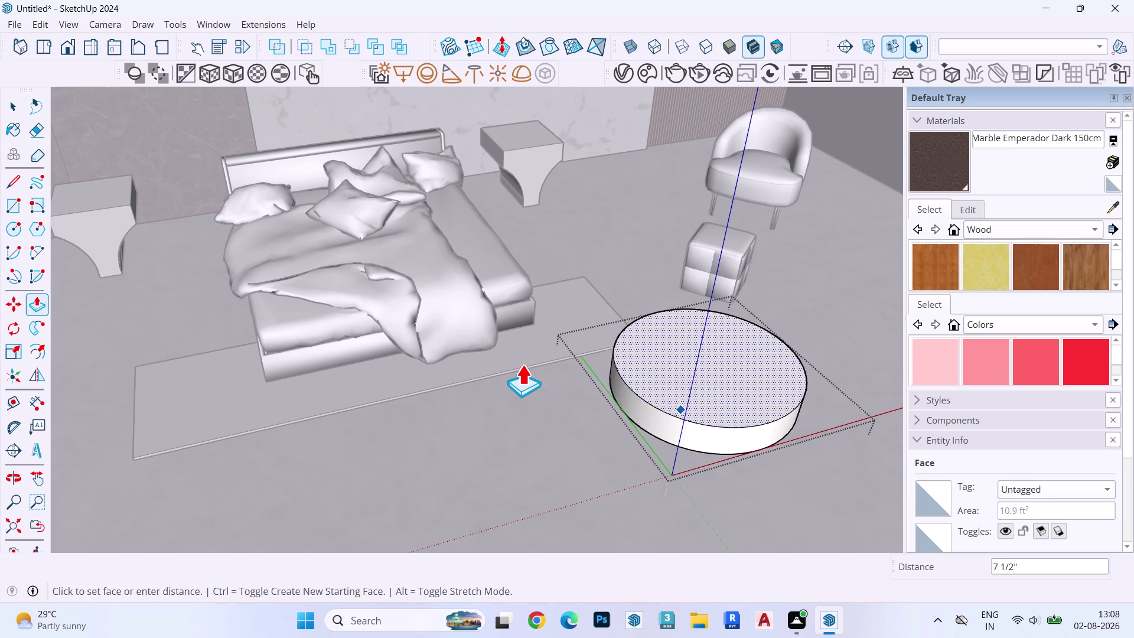
Give the circular rug a thin thickness and leave the group.
click(513, 368)
key(space)
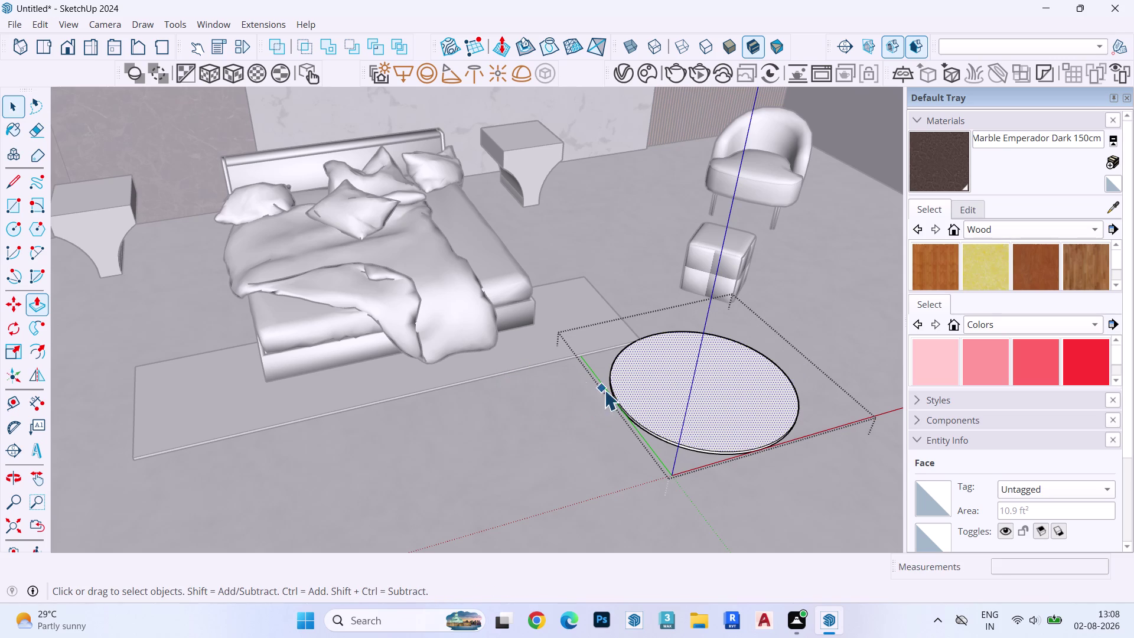
key(Escape)
key(Escape)
key(Escape)
Move the round rug group onto the floor beneath the cube ottoman.
click(677, 404)
key(m)
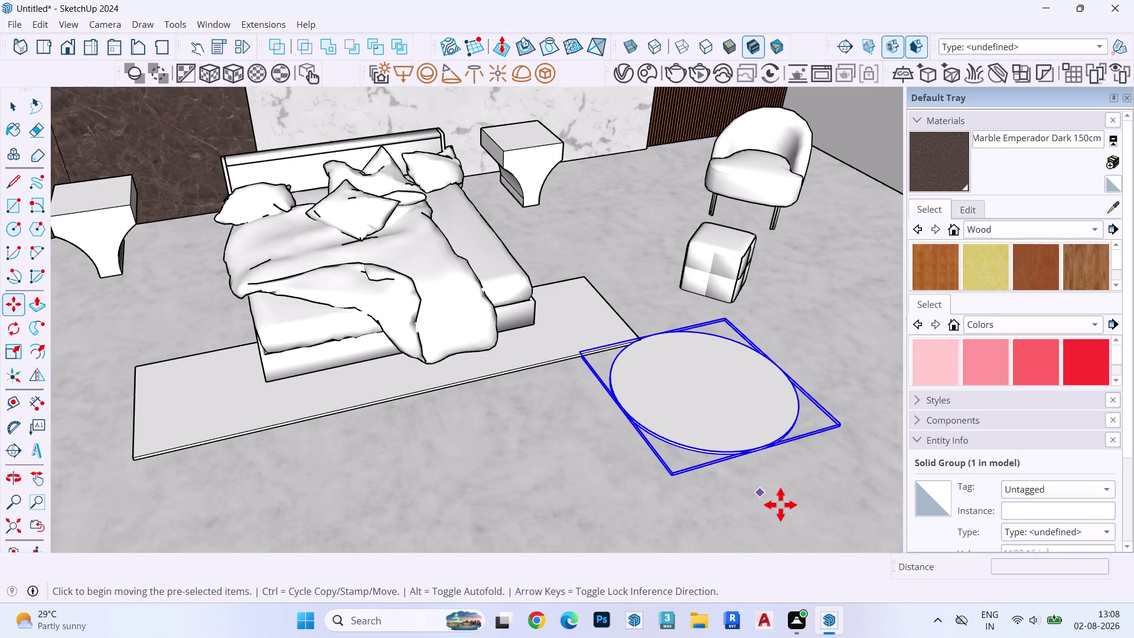
click(780, 505)
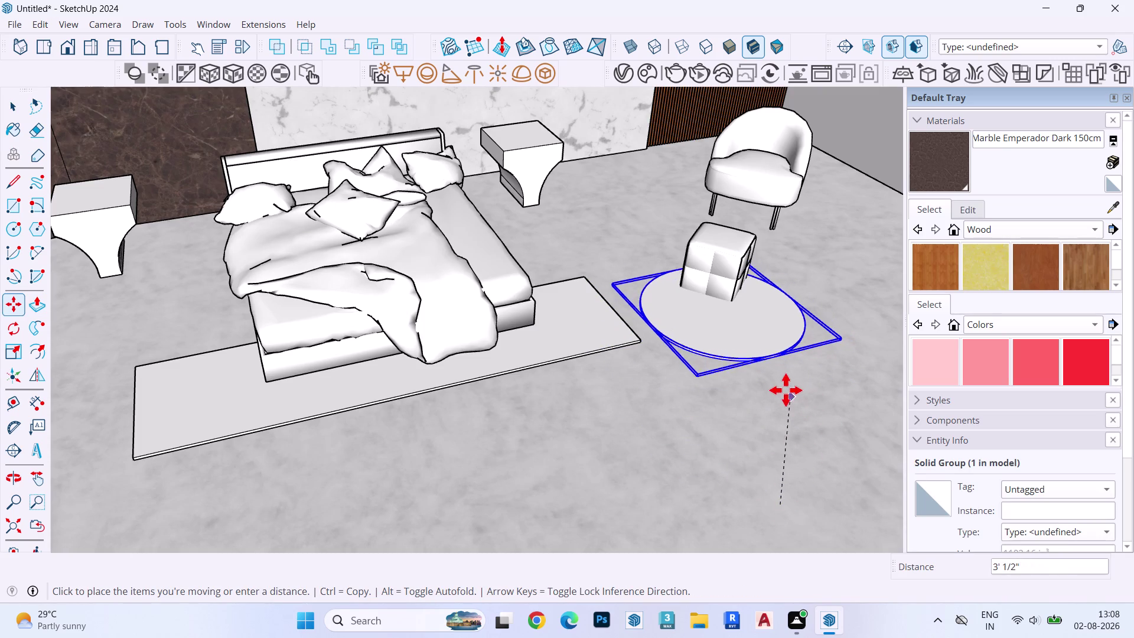
key(Left)
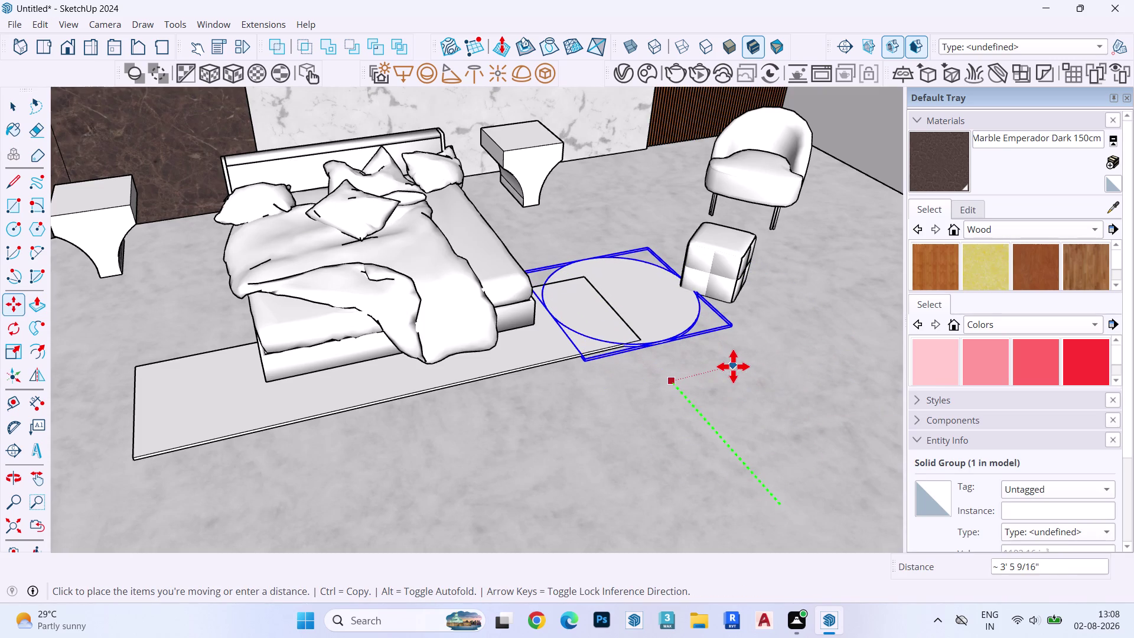
click(744, 382)
click(700, 400)
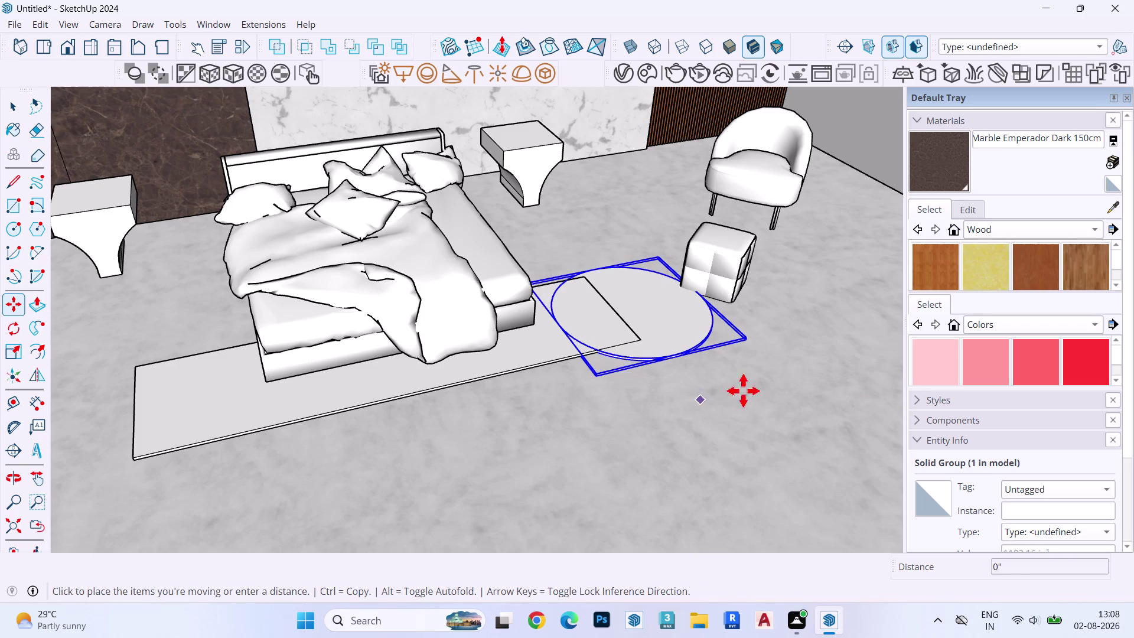
click(799, 370)
click(799, 434)
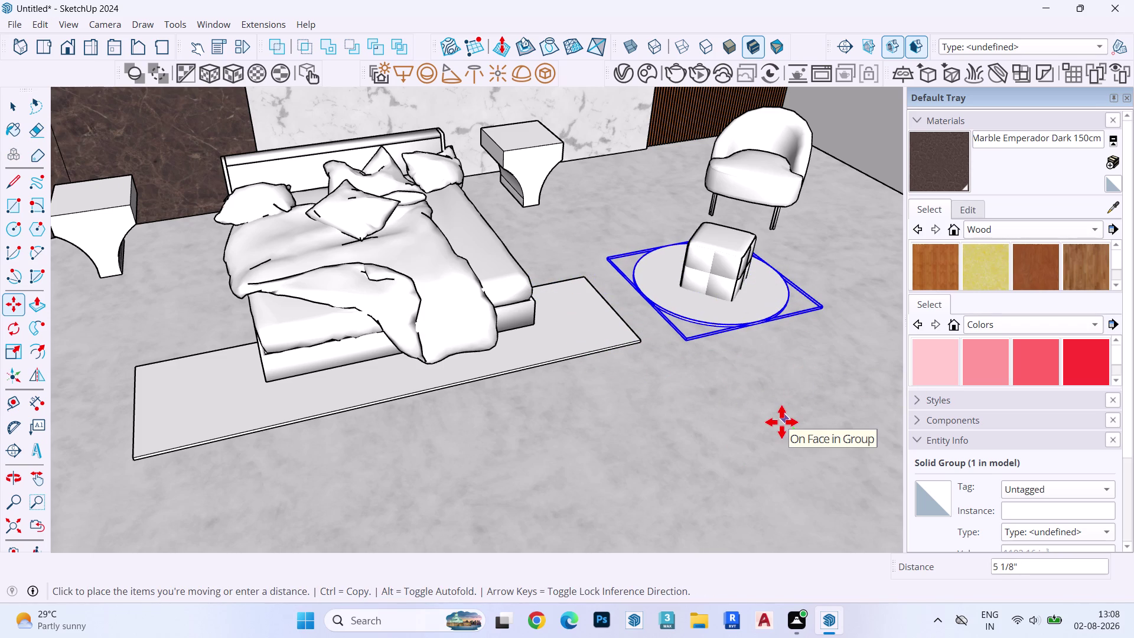
click(781, 422)
key(space)
Scale the round rug uniformly to 2.00 about its centre.
click(753, 303)
key(s)
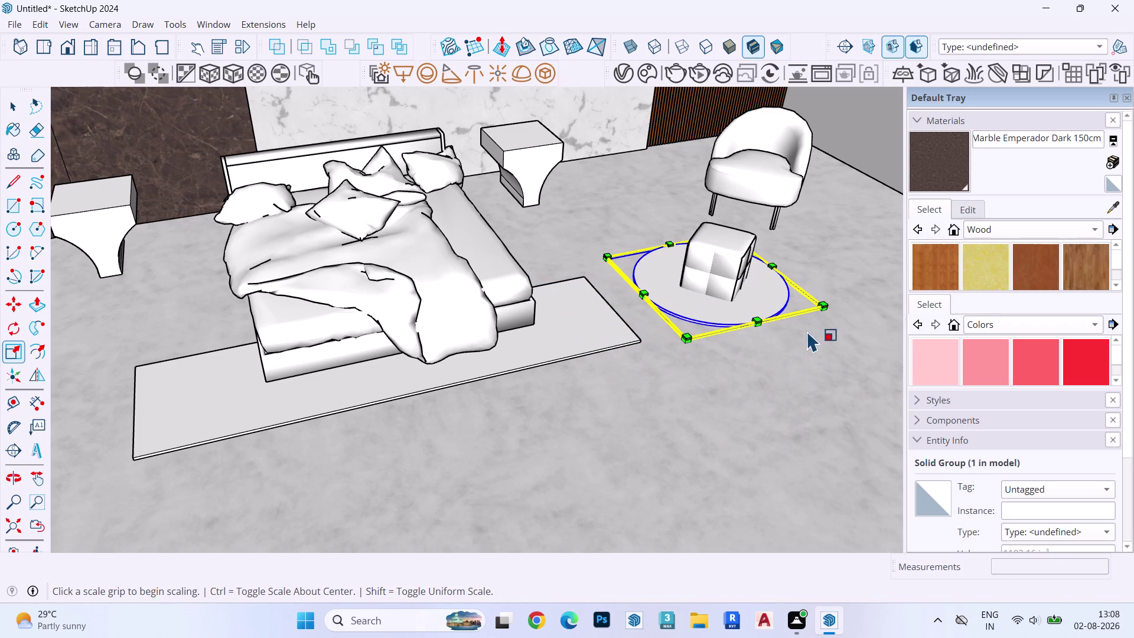
drag(825, 310, 908, 327)
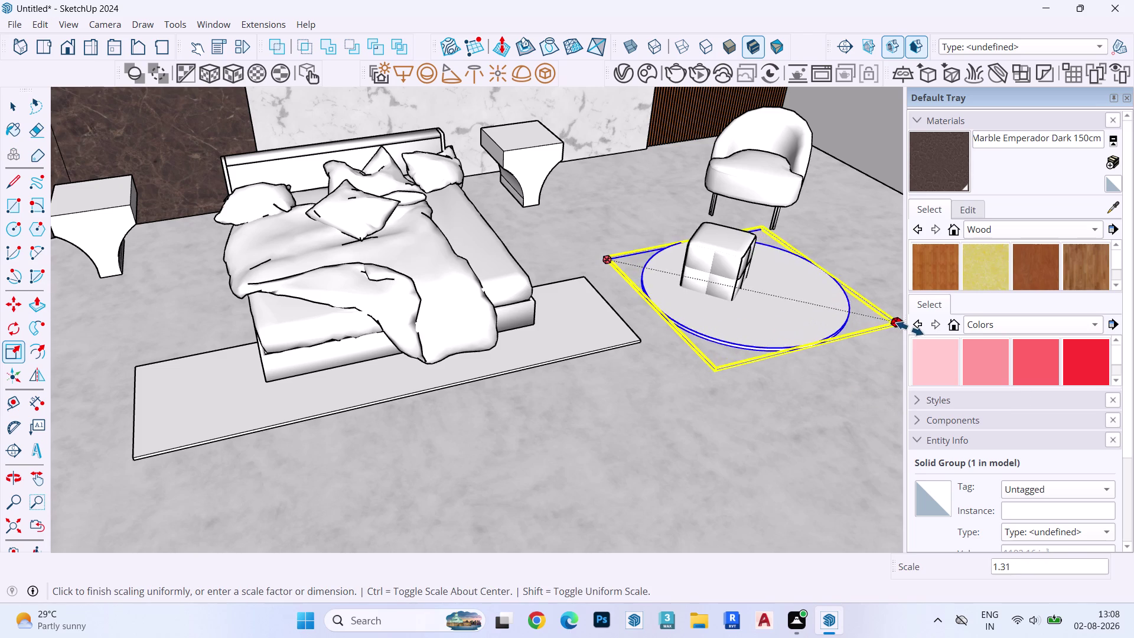
drag(908, 327, 710, 318)
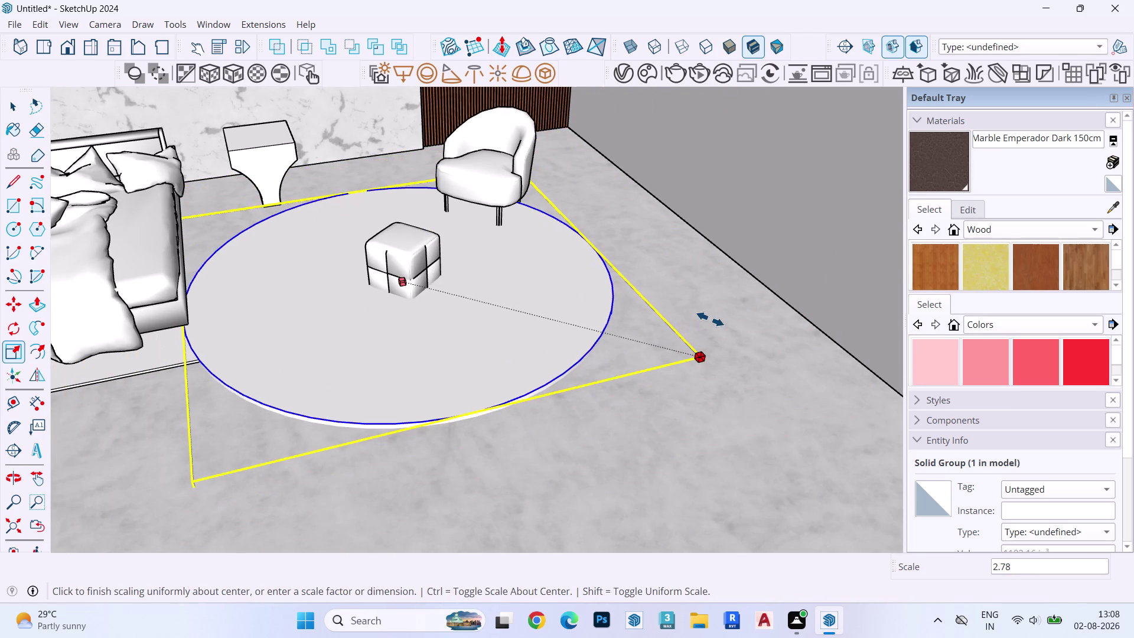
drag(709, 319, 584, 353)
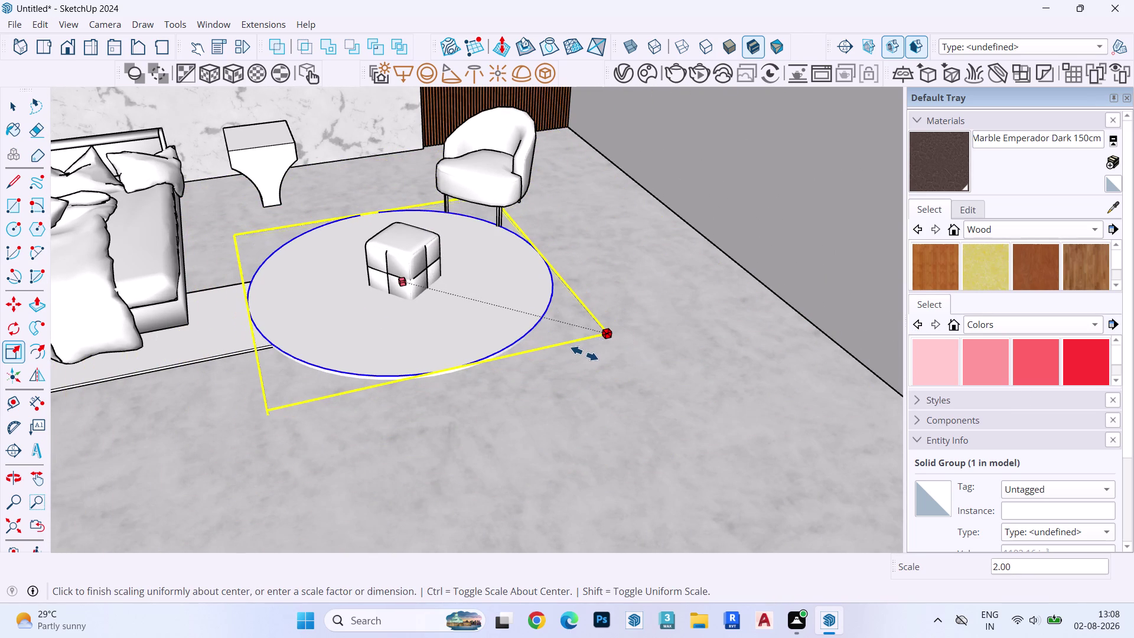
drag(584, 353, 562, 356)
key(space)
click(534, 422)
Move the enlarged rug so it is centred around the ottoman.
click(470, 334)
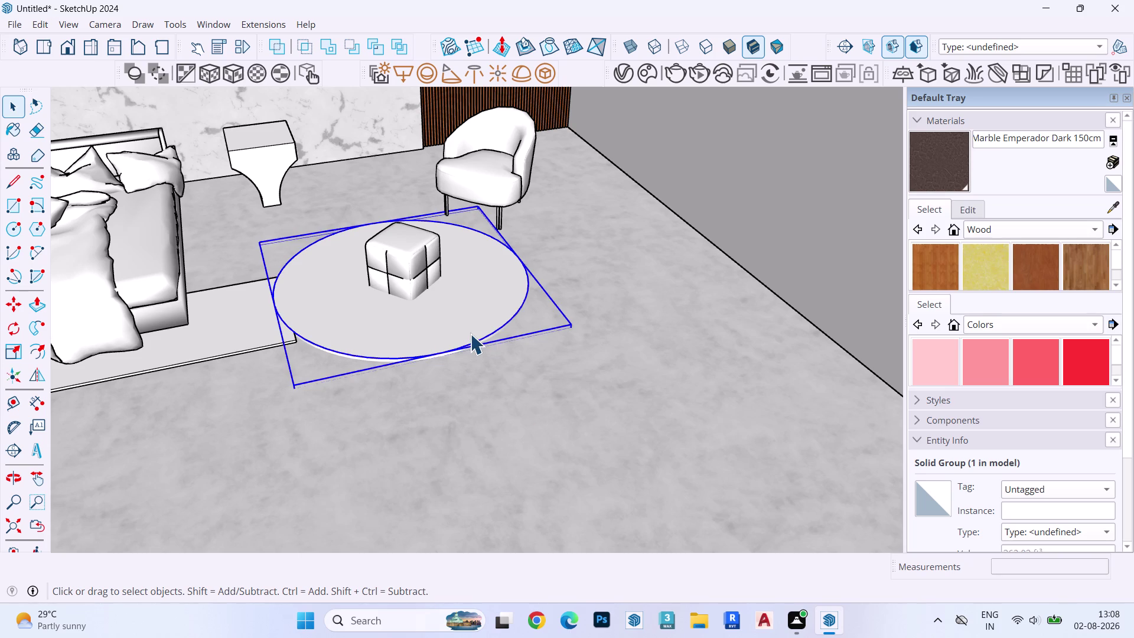
key(m)
click(466, 399)
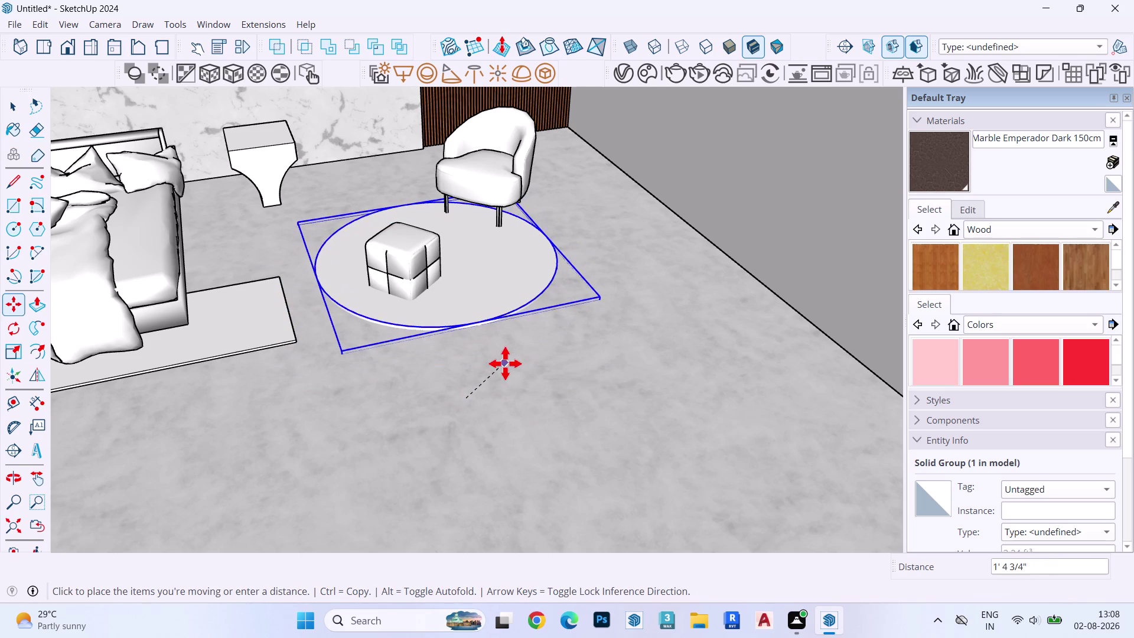
click(505, 370)
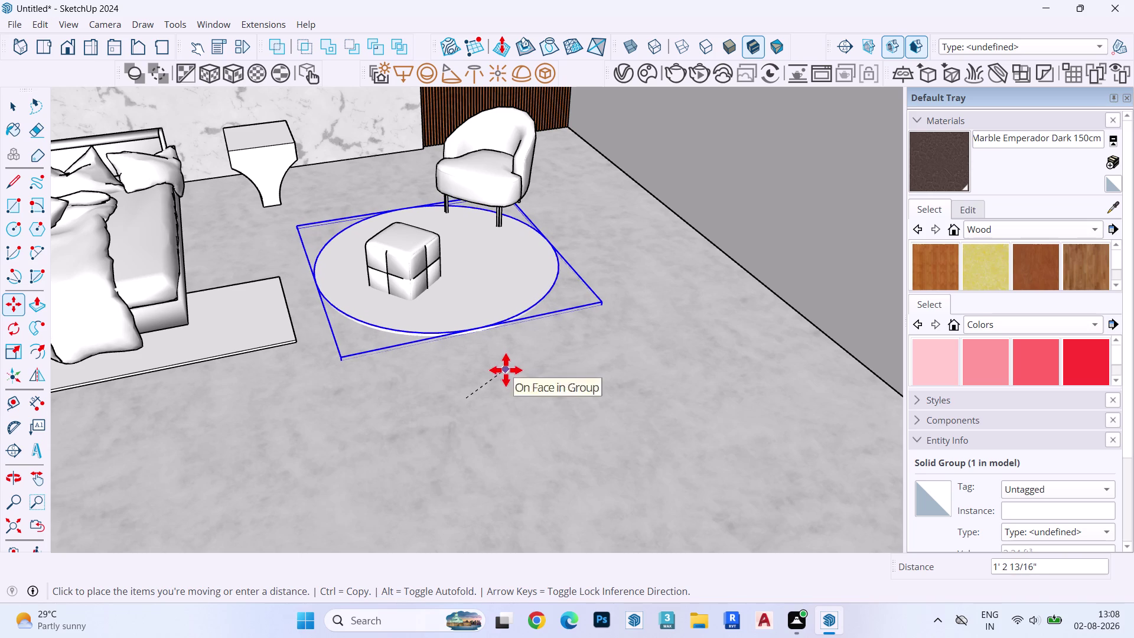
key(space)
click(408, 281)
Move the cube ottoman onto the left side of the round rug.
key(m)
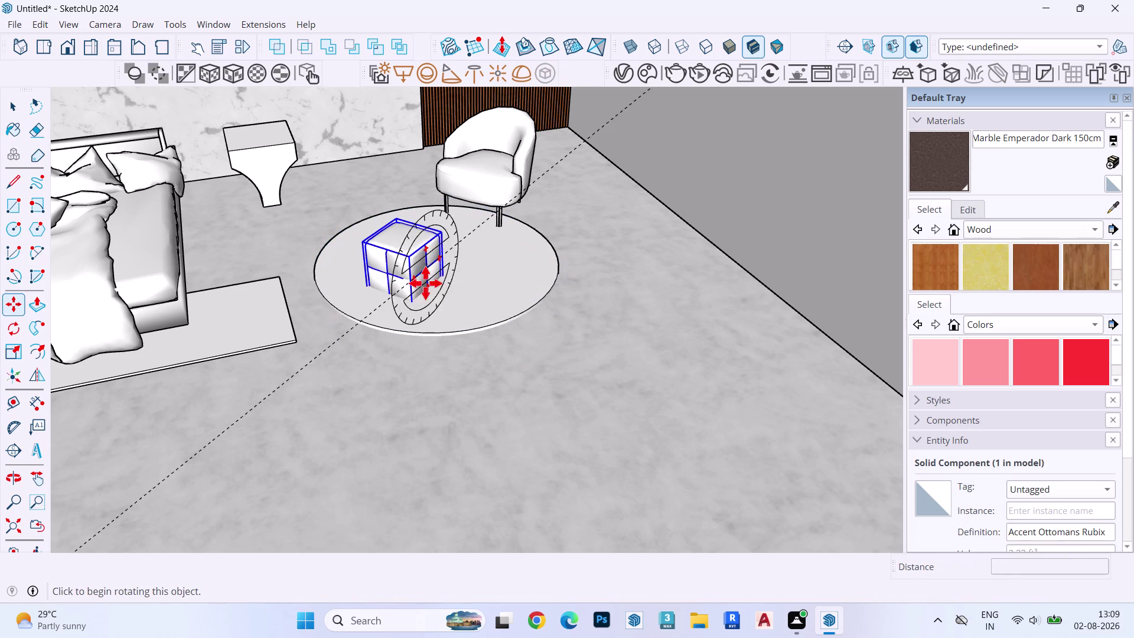
click(406, 260)
key(Up)
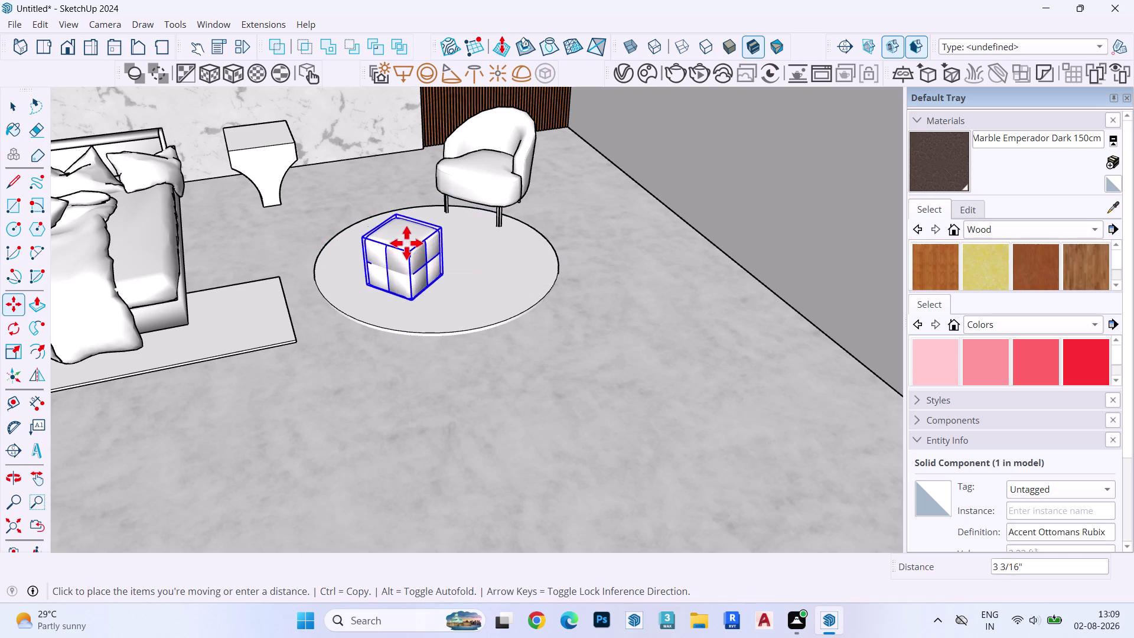
click(407, 246)
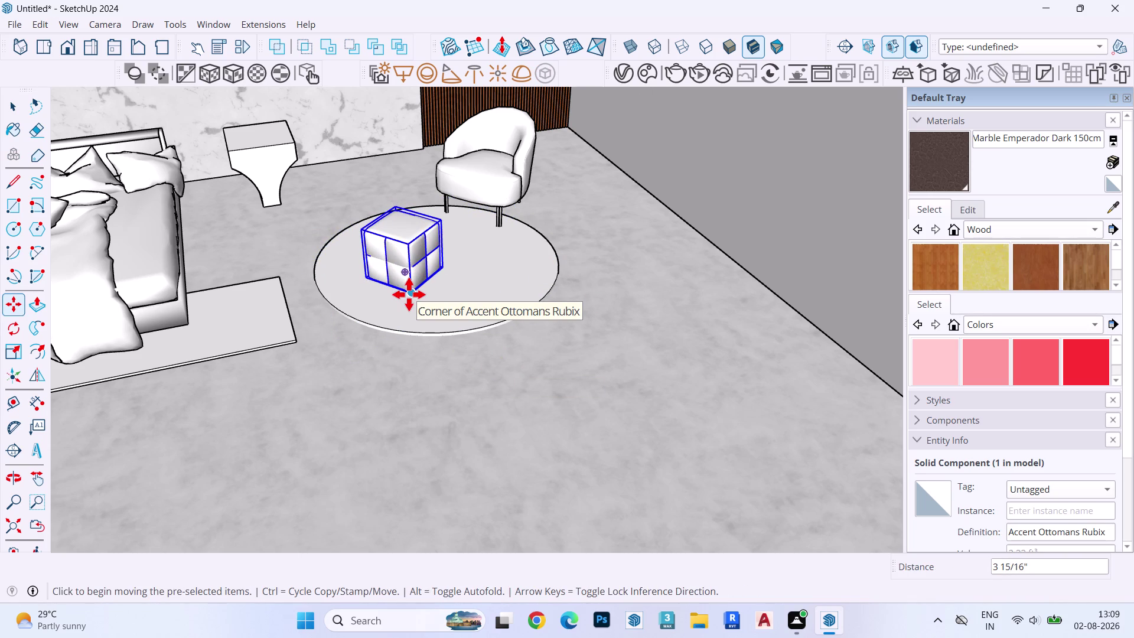
click(409, 294)
key(Up)
key(Down)
click(433, 309)
key(space)
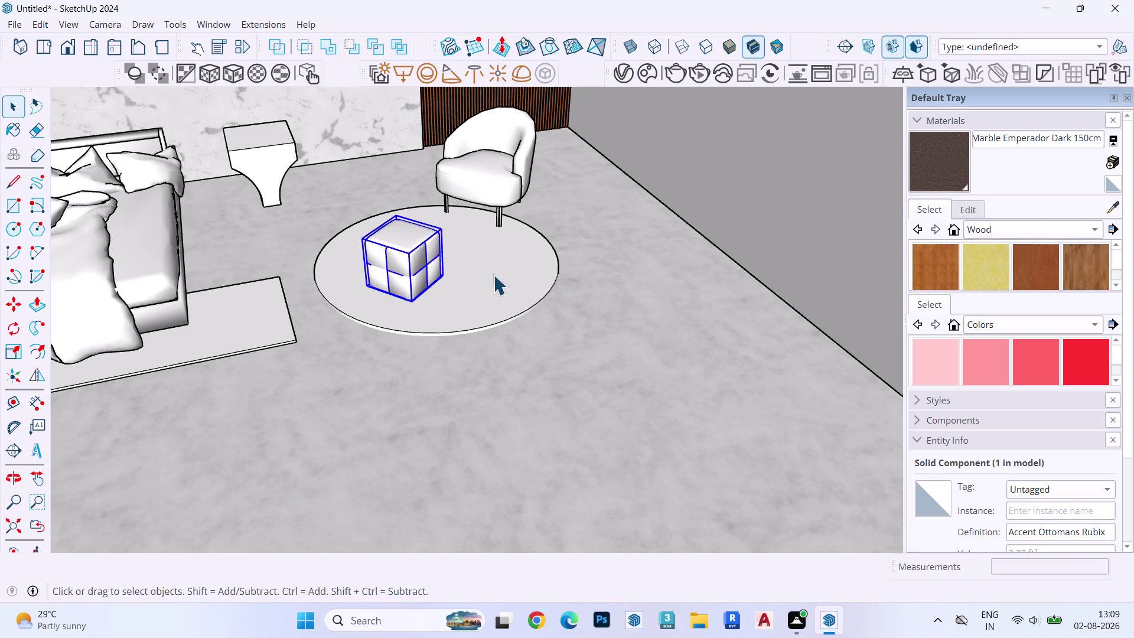
Adjust the view and select the armchair.
middle_drag(493, 270, 567, 242)
click(515, 254)
middle_drag(516, 251, 445, 279)
click(488, 186)
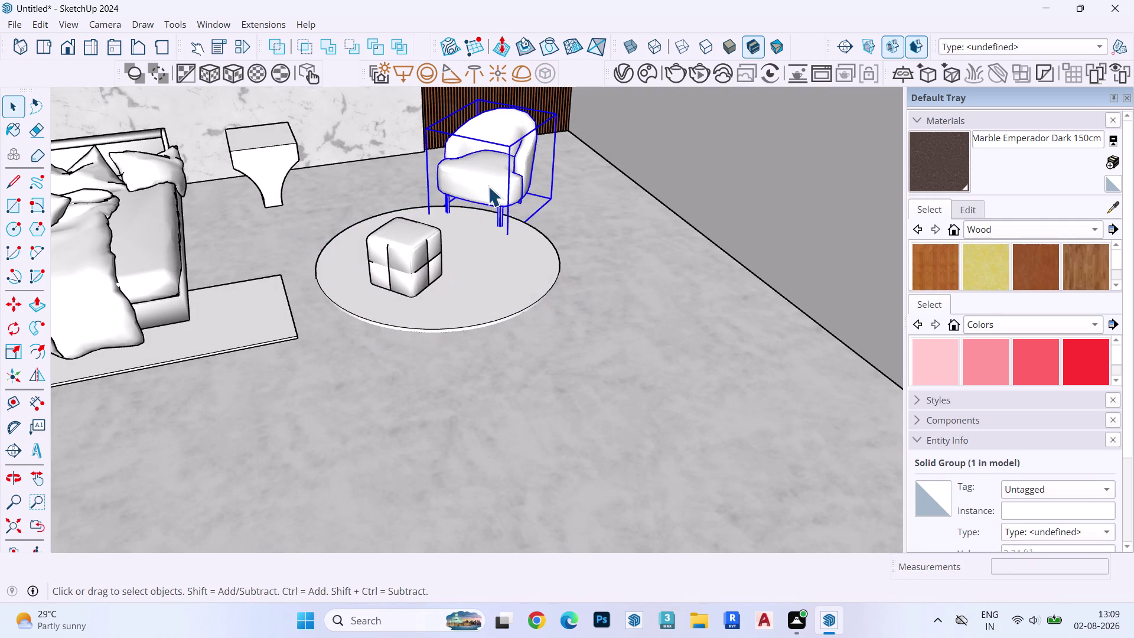
Move the Stone Single Sofa armchair onto the round rug.
key(m)
click(579, 215)
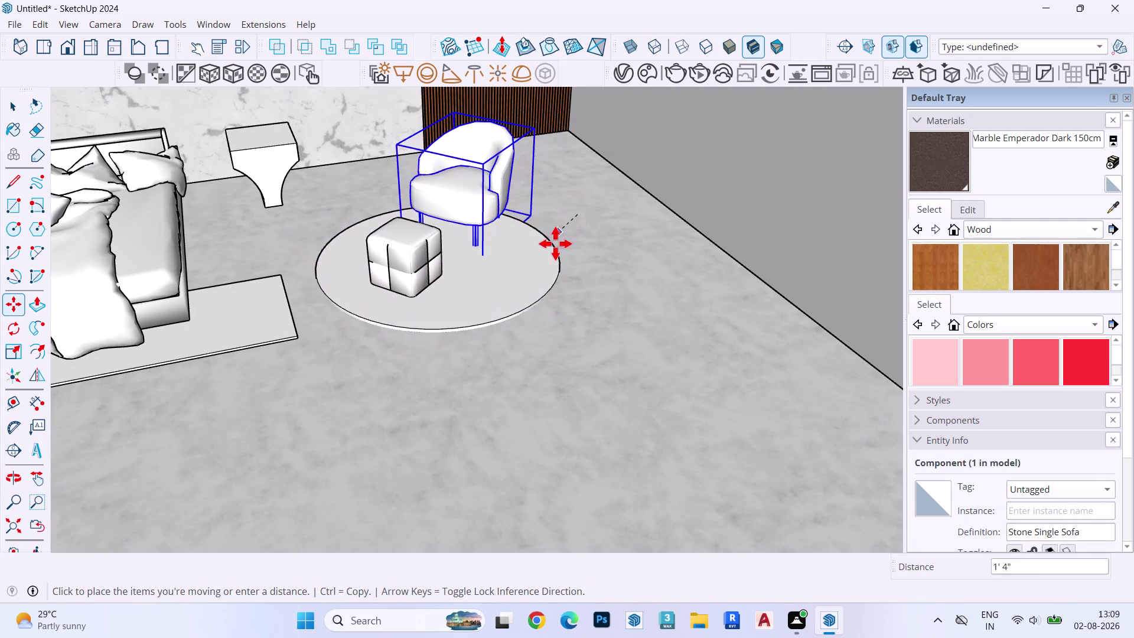
click(555, 245)
middle_drag(501, 249, 394, 283)
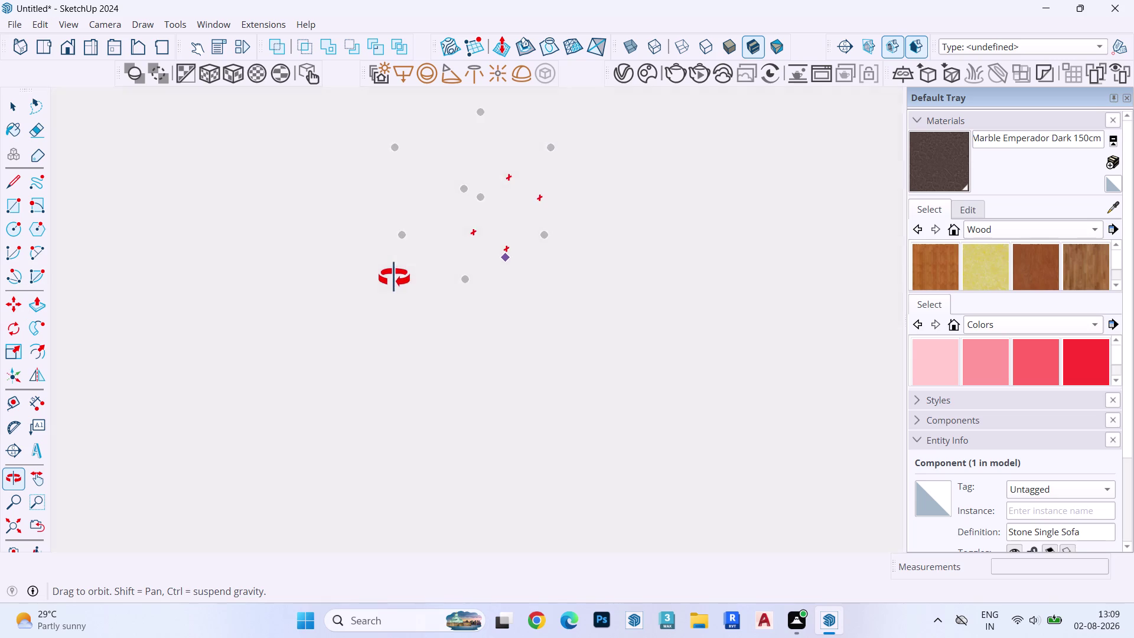
middle_drag(394, 283, 492, 218)
scroll(up, 3)
middle_drag(498, 260, 343, 288)
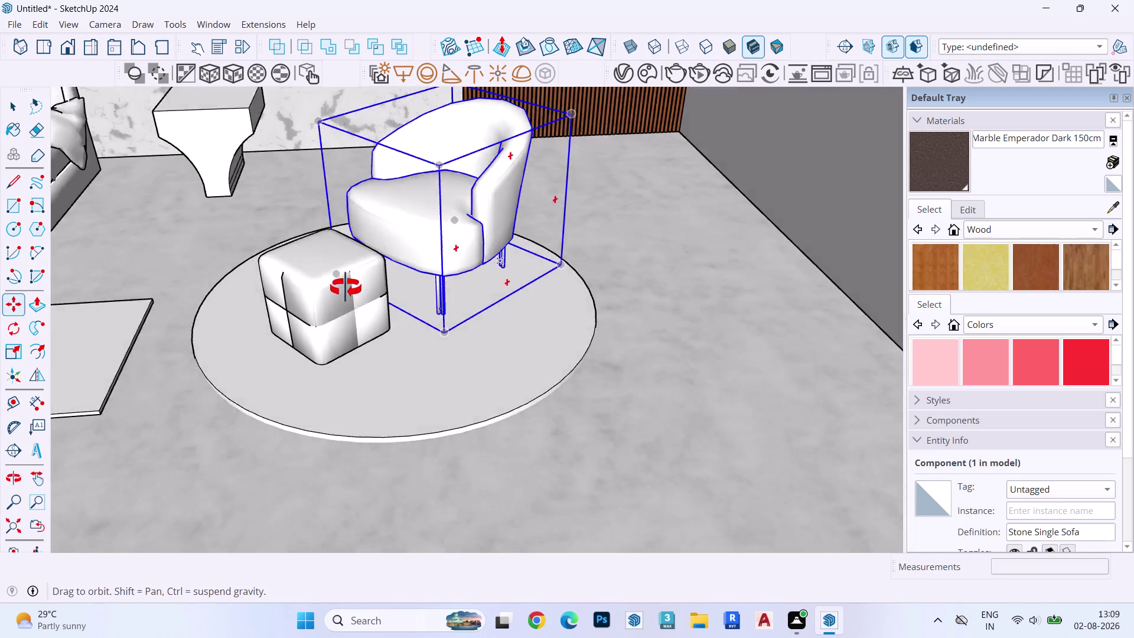
middle_drag(343, 287, 282, 288)
Shift the armchair across the rug to its final spot beside the ottoman.
click(364, 338)
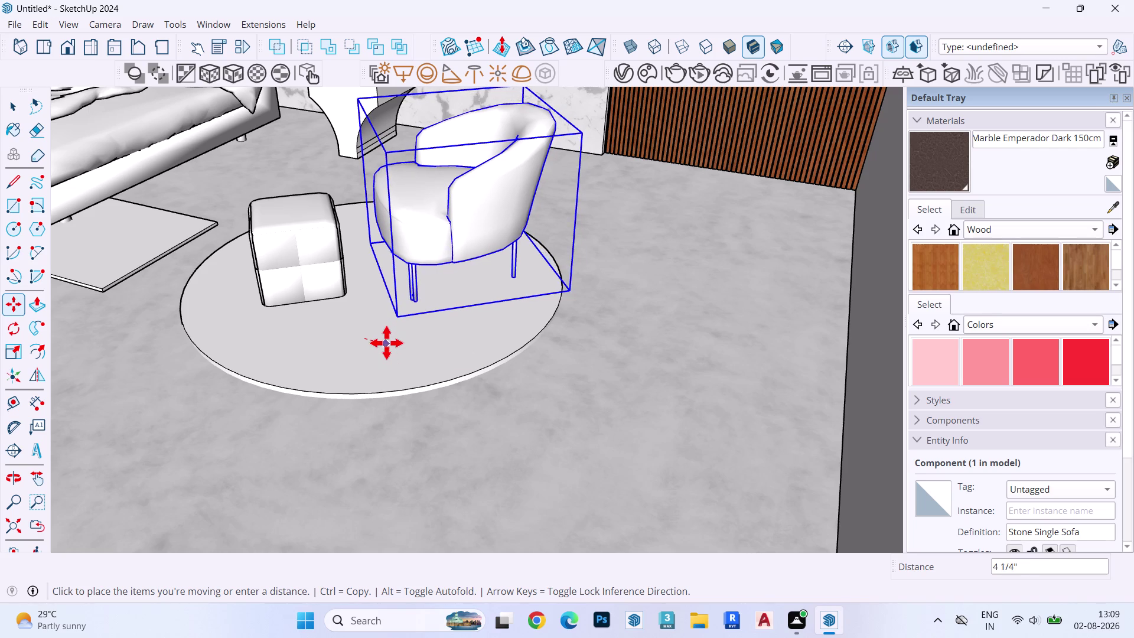
click(405, 344)
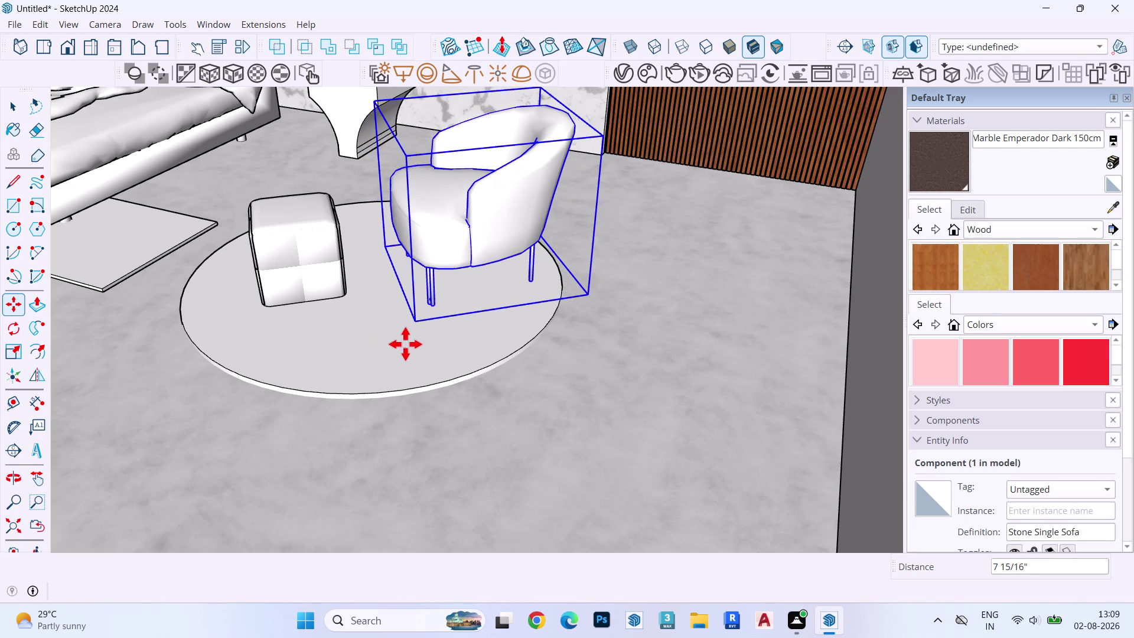
key(space)
click(361, 385)
middle_drag(361, 385, 382, 271)
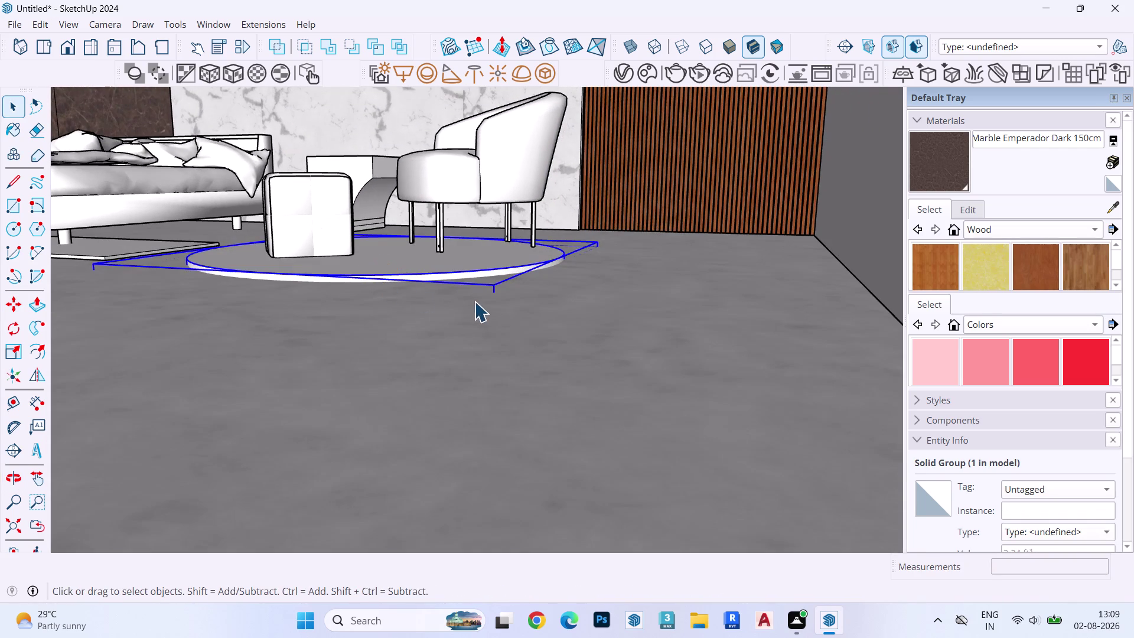
Select the armchair, ottoman and round rug together.
key(m)
key(space)
click(498, 174)
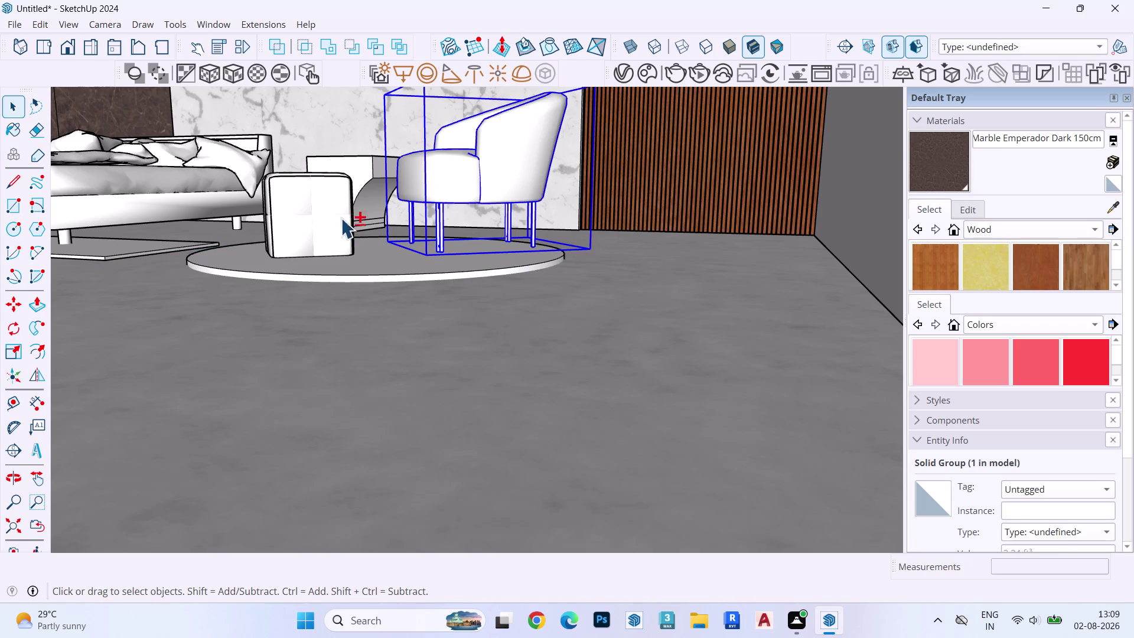
click(321, 210)
click(370, 262)
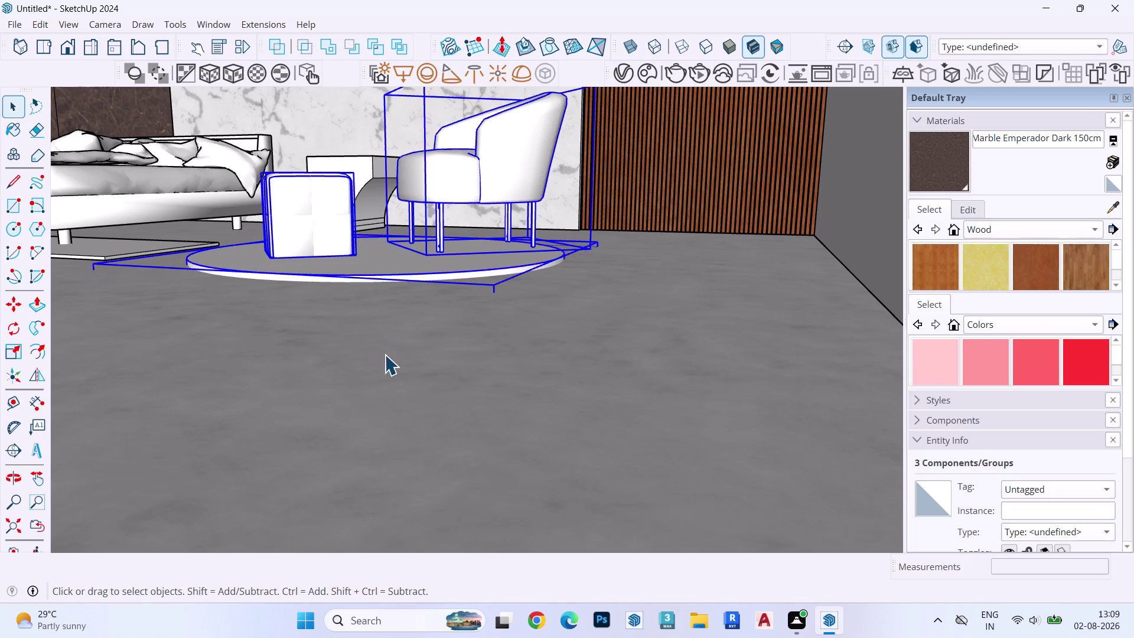
Nudge the chair, ottoman and rug set slightly across the floor.
key(m)
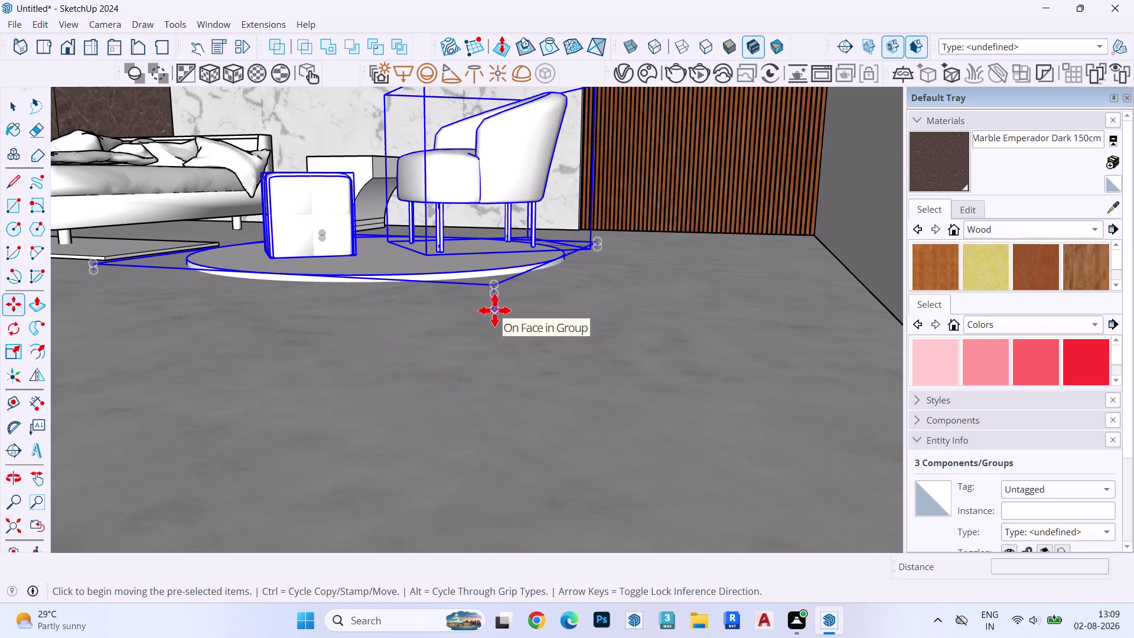
click(494, 302)
key(Up)
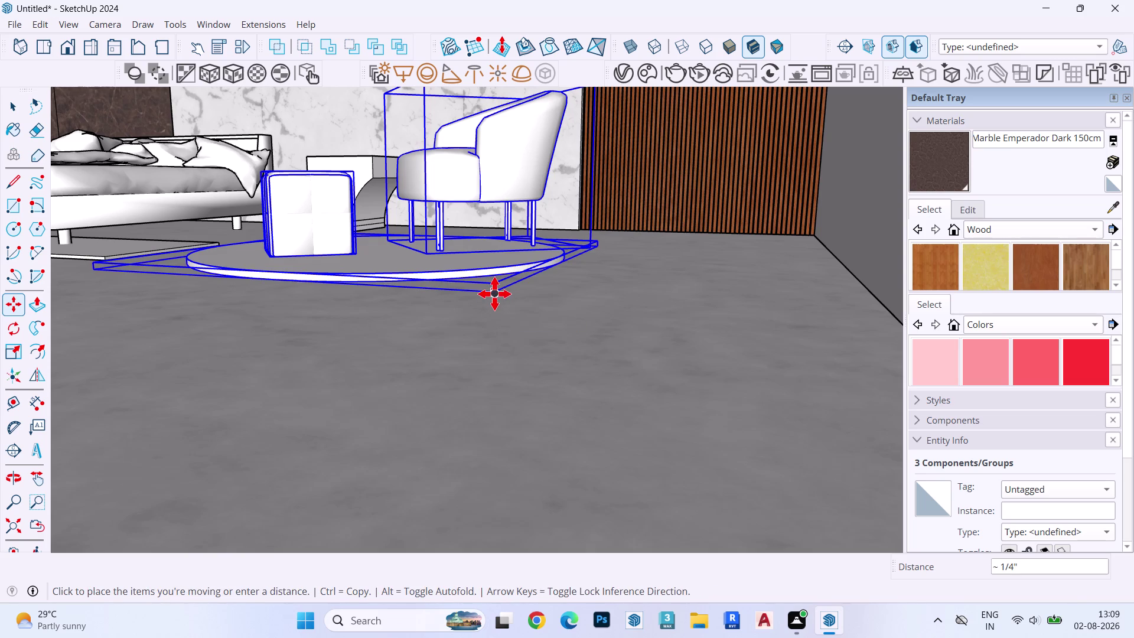
click(494, 293)
key(space)
Orbit to look down at the seating set and clear the selection.
middle_drag(435, 202, 437, 220)
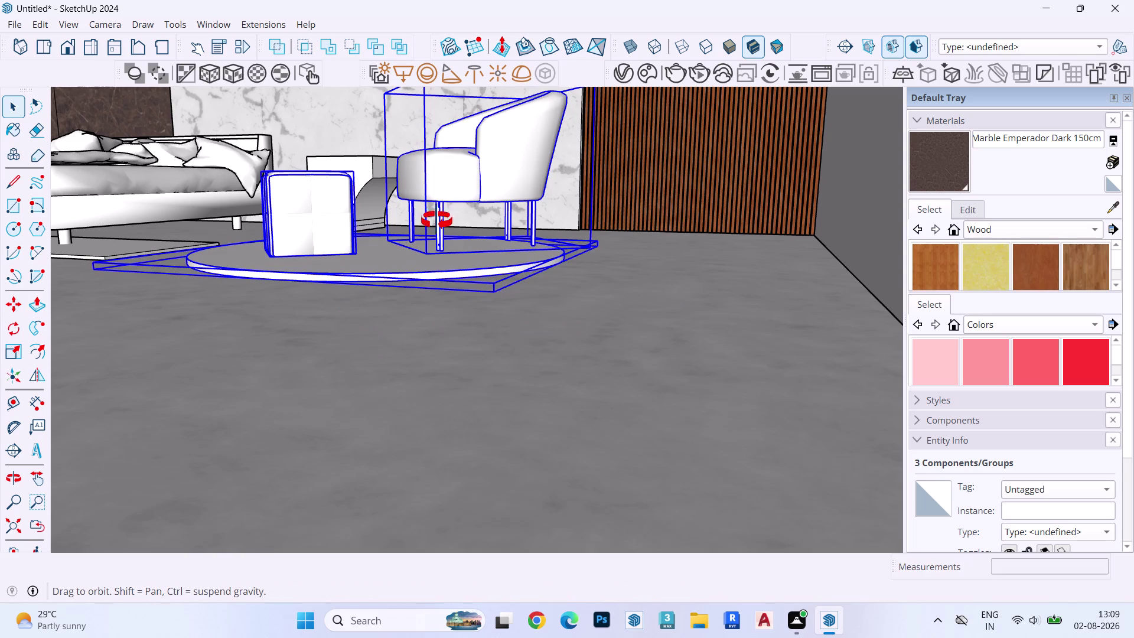
middle_drag(436, 220, 443, 253)
key(Escape)
key(Escape)
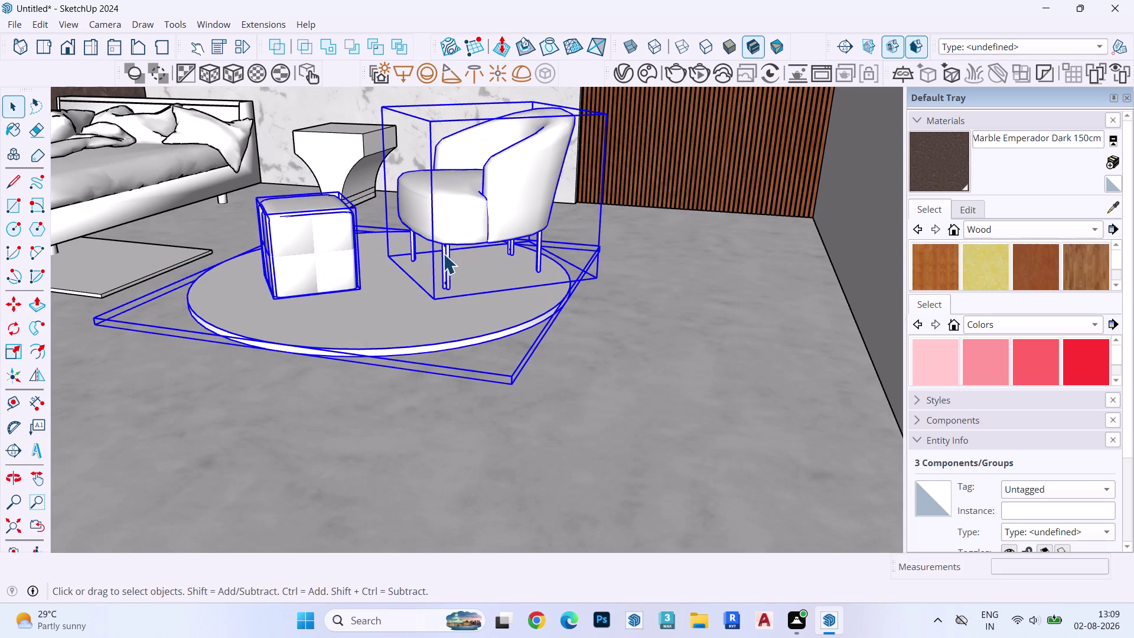
key(Escape)
key(Escape)
key(Escape)
key(Escape)
scroll(down, 3)
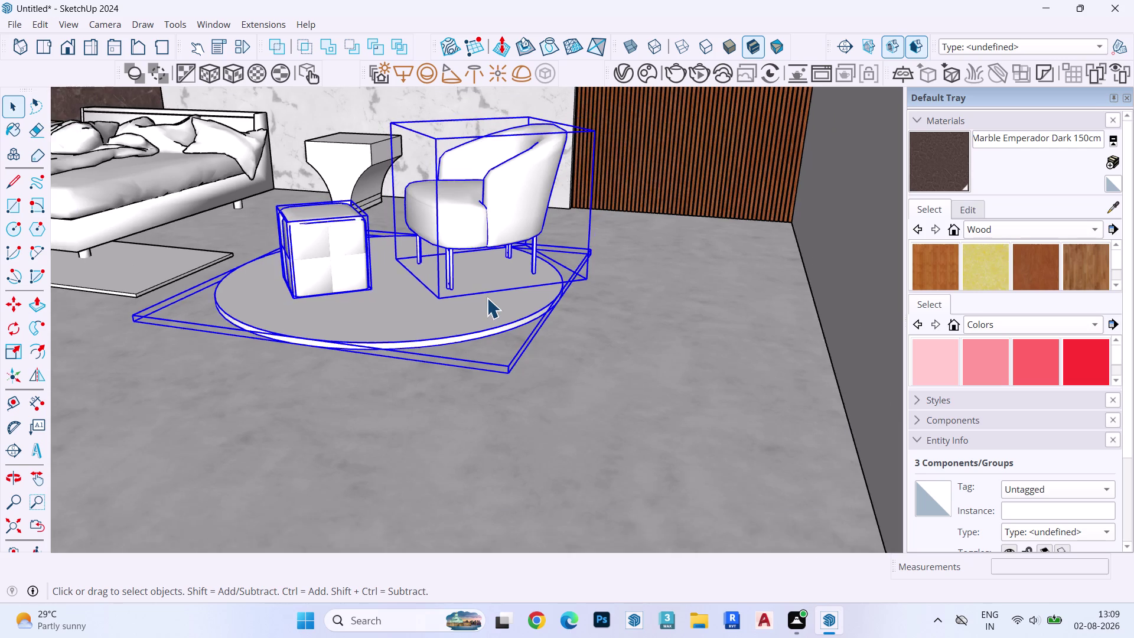
middle_drag(475, 305, 520, 314)
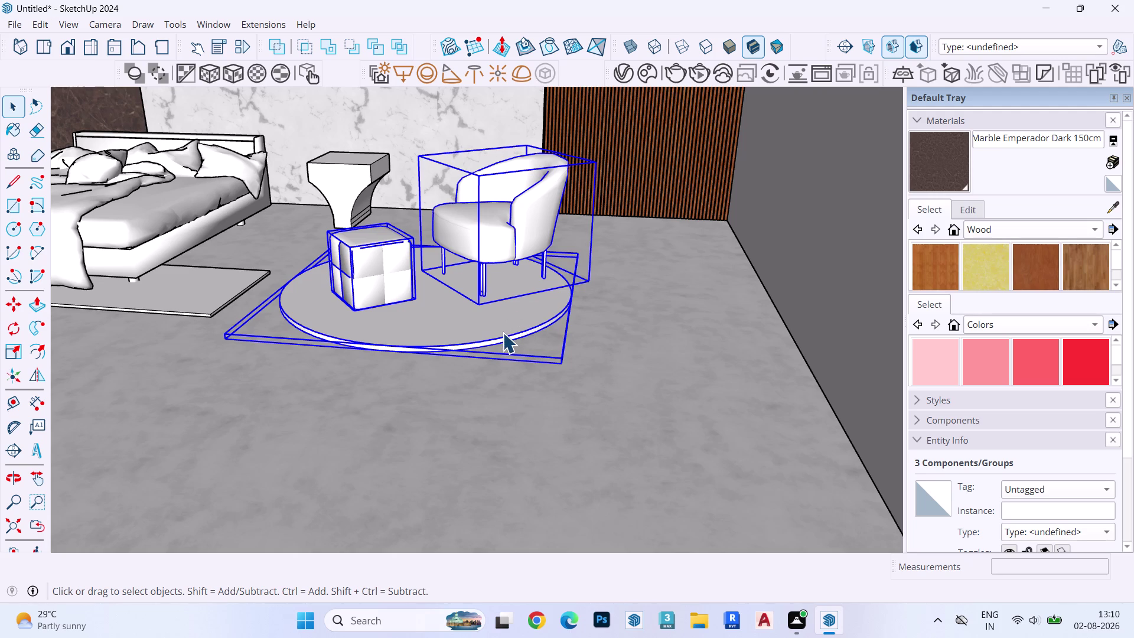
scroll(down, 3)
middle_drag(502, 327, 572, 389)
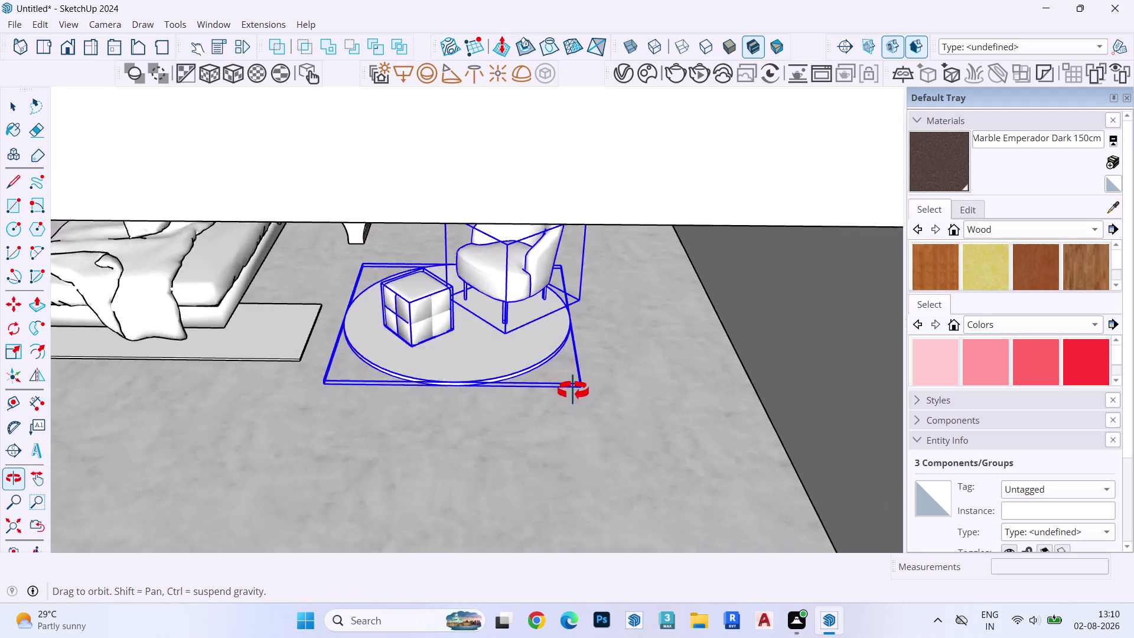
middle_drag(572, 390, 563, 316)
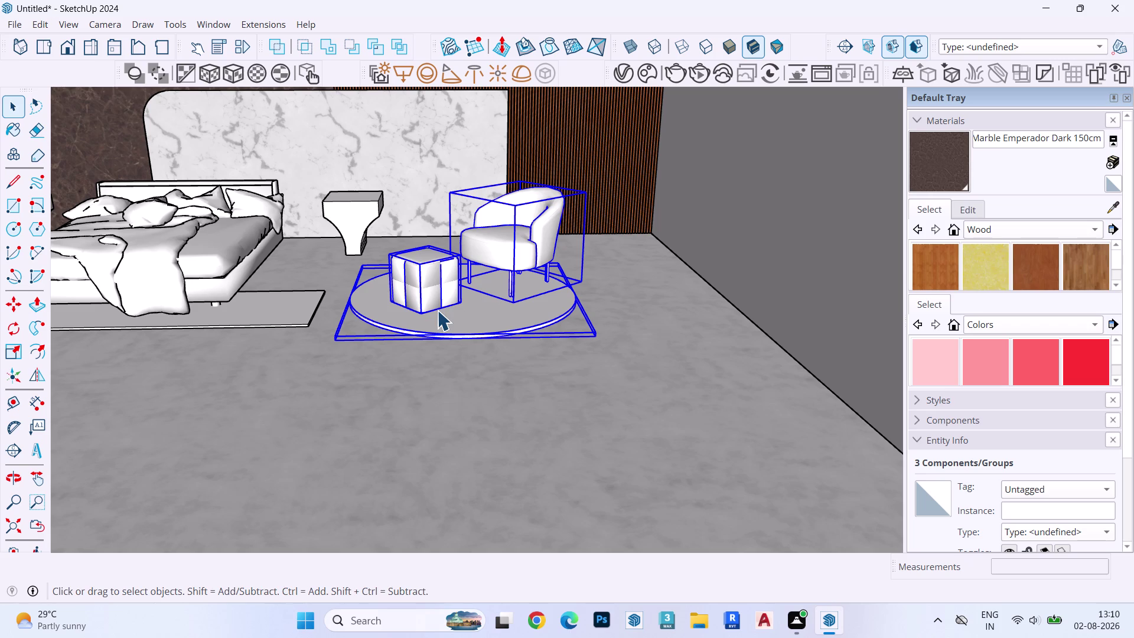
scroll(down, 3)
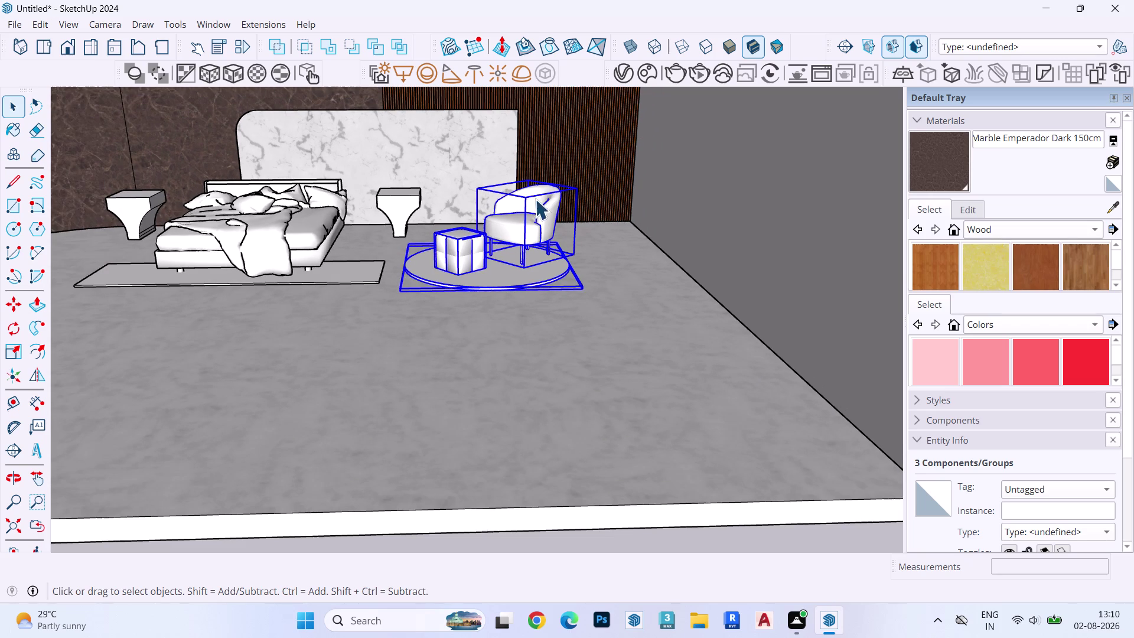
middle_drag(534, 218, 581, 193)
scroll(down, 3)
middle_drag(501, 231, 408, 270)
scroll(up, 3)
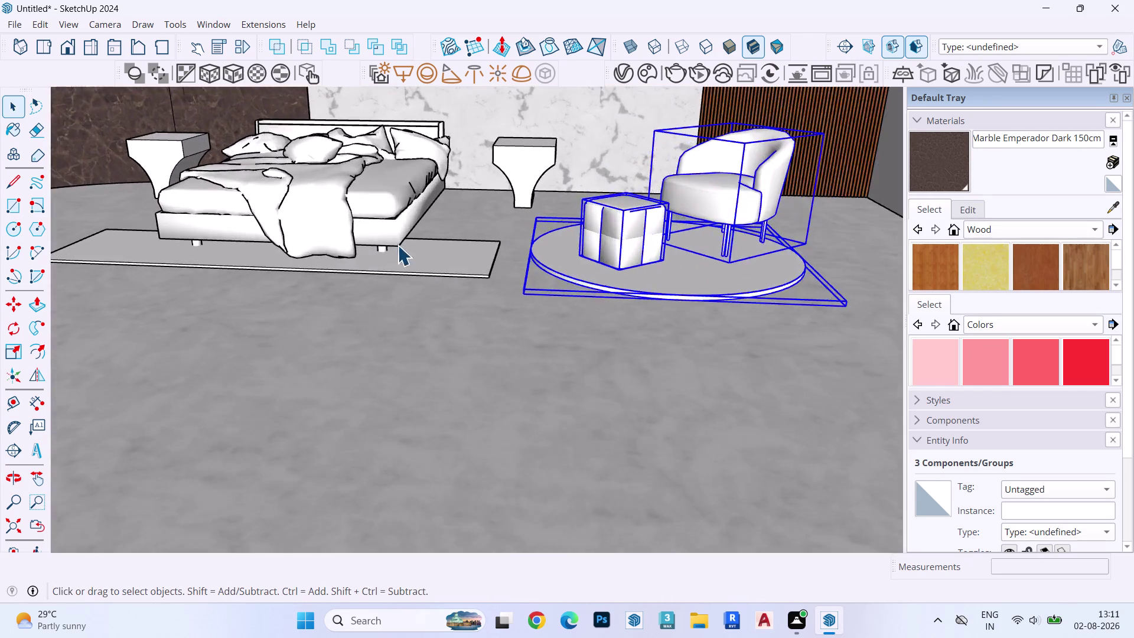
middle_drag(403, 242, 480, 201)
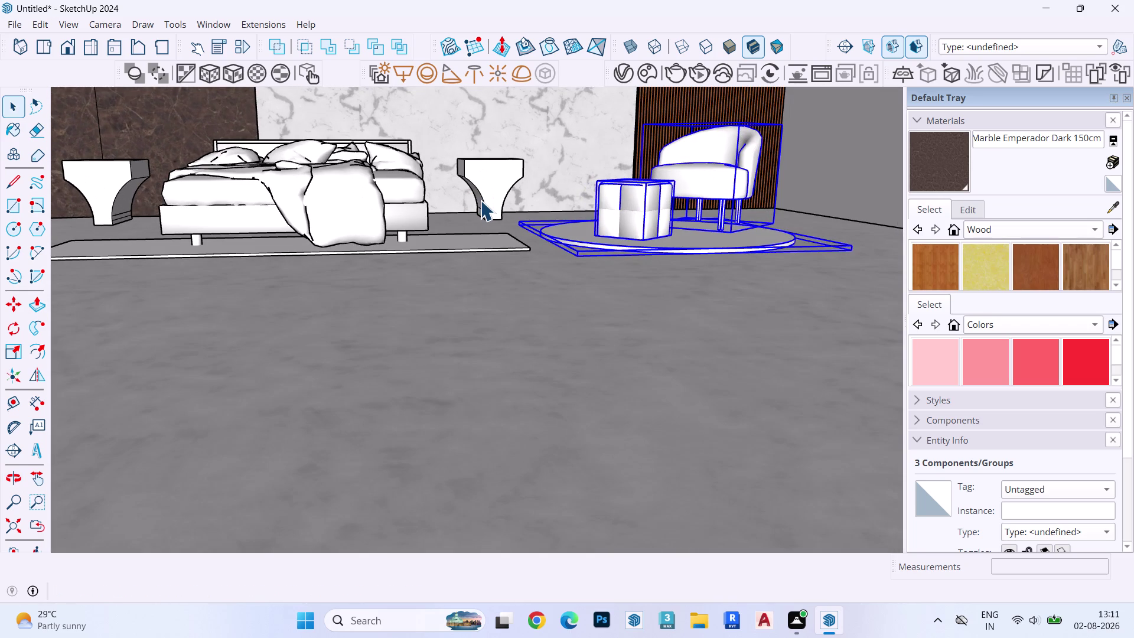
scroll(down, 3)
middle_drag(494, 198, 492, 256)
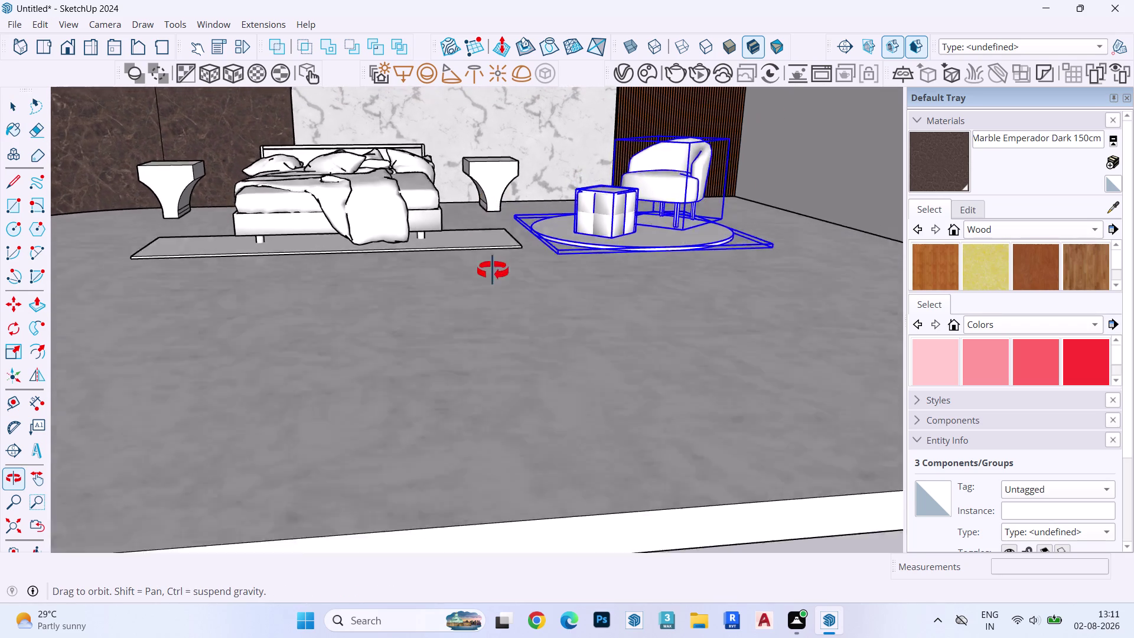
middle_drag(492, 257, 455, 200)
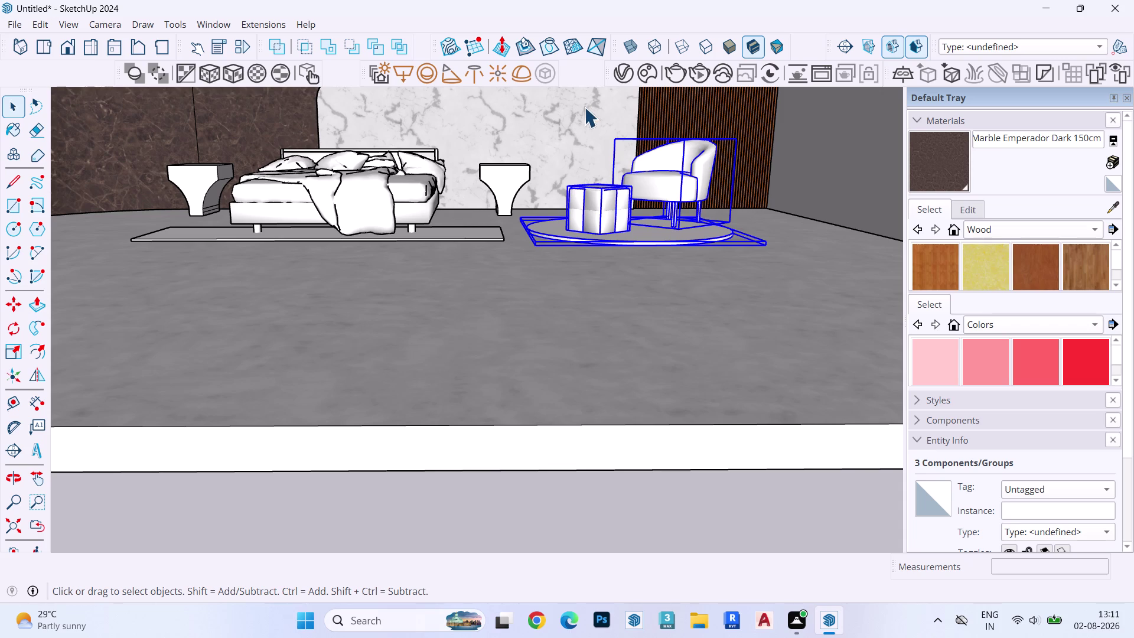
scroll(down, 3)
middle_drag(629, 156, 643, 220)
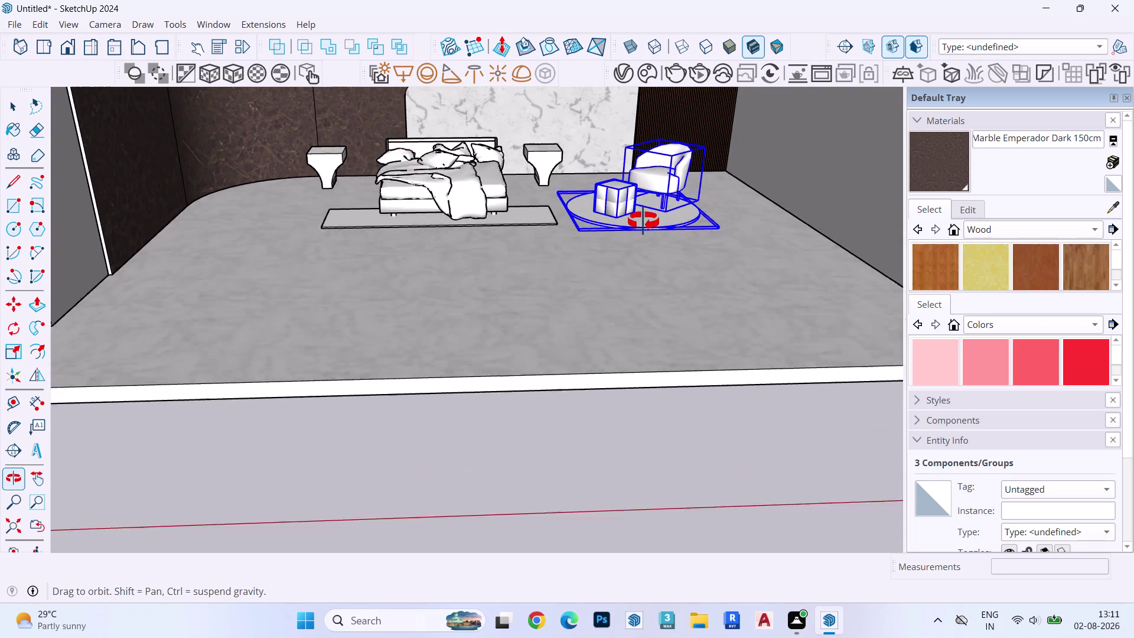
middle_drag(644, 221, 624, 237)
scroll(down, 3)
middle_drag(564, 212, 560, 120)
scroll(up, 3)
scroll(down, 3)
scroll(up, 3)
scroll(down, 3)
middle_drag(462, 200, 399, 221)
scroll(up, 3)
scroll(down, 3)
scroll(up, 3)
middle_drag(278, 188, 337, 179)
double_click(337, 164)
double_click(337, 164)
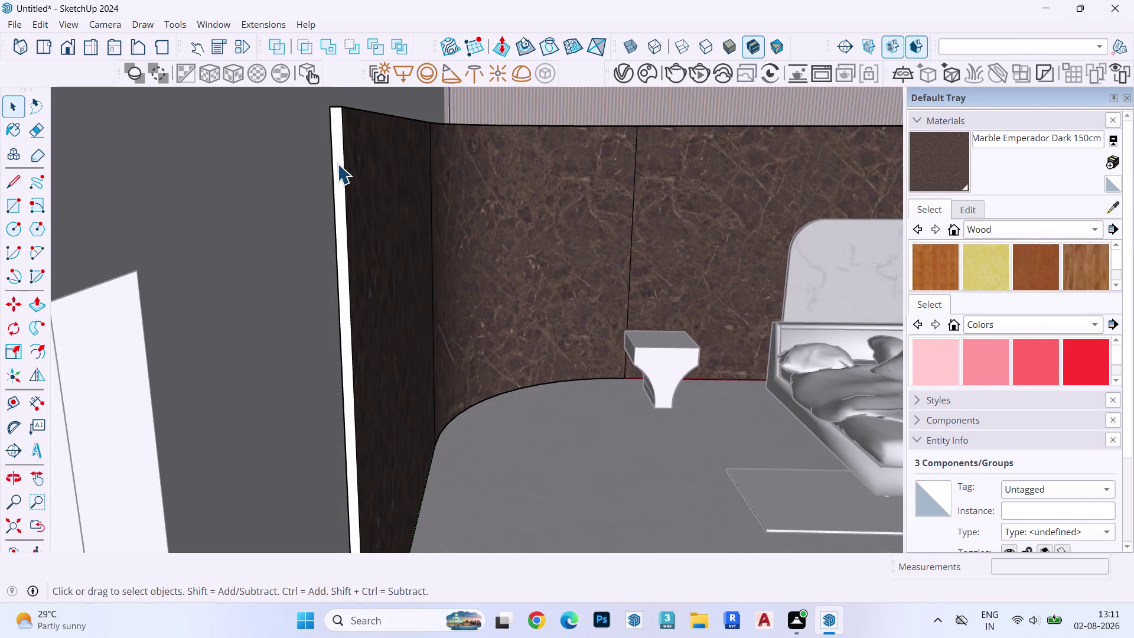
click(337, 161)
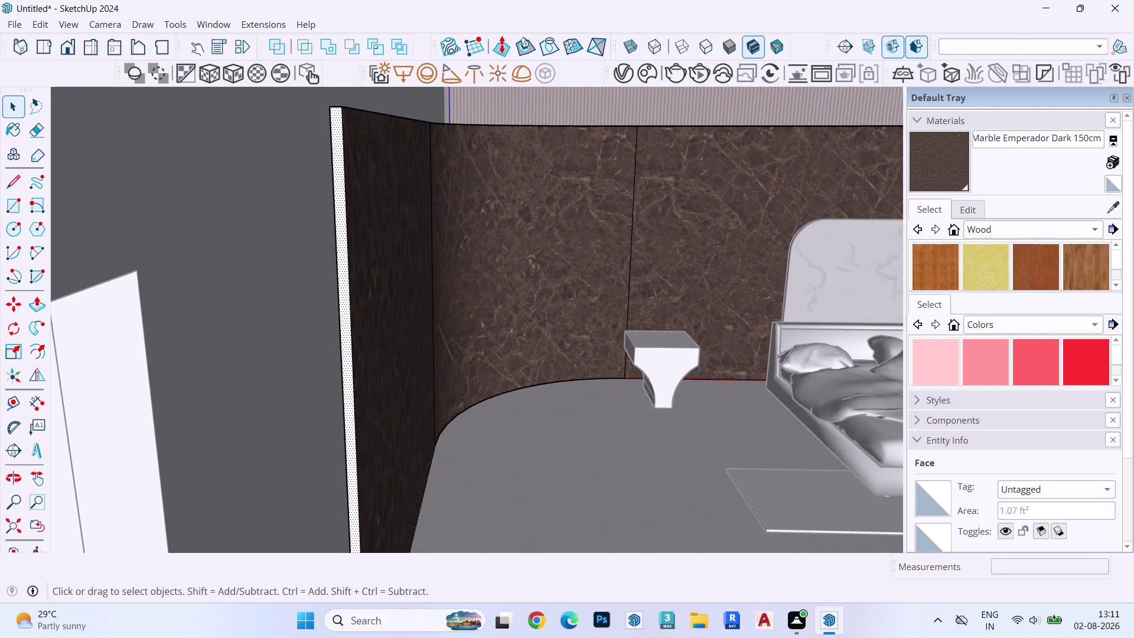
click(1109, 207)
click(377, 175)
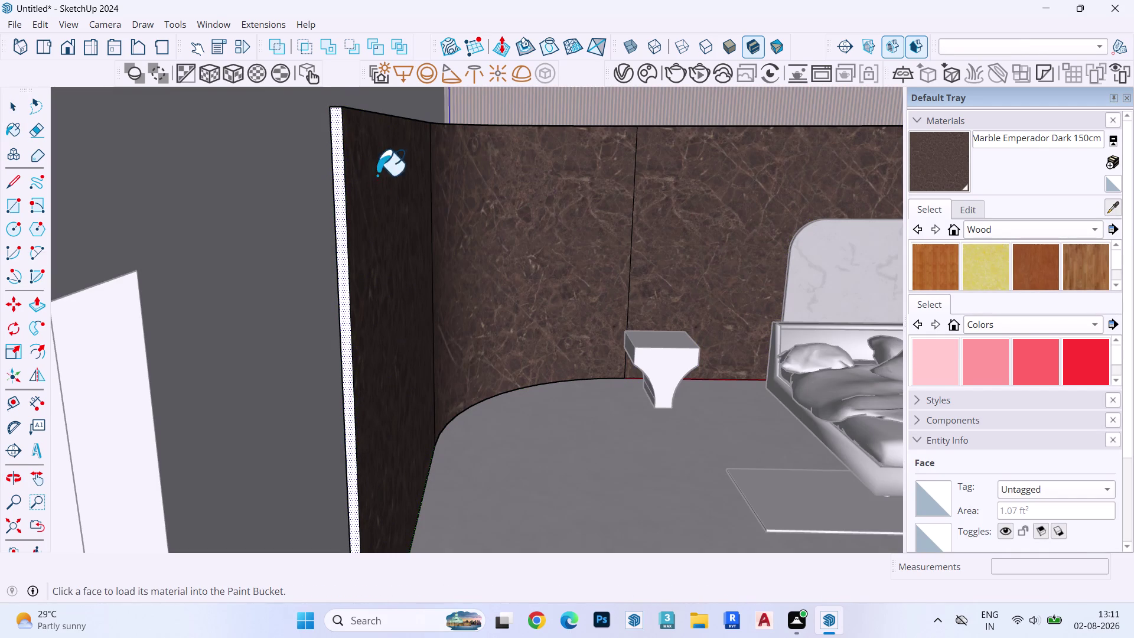
click(335, 176)
key(space)
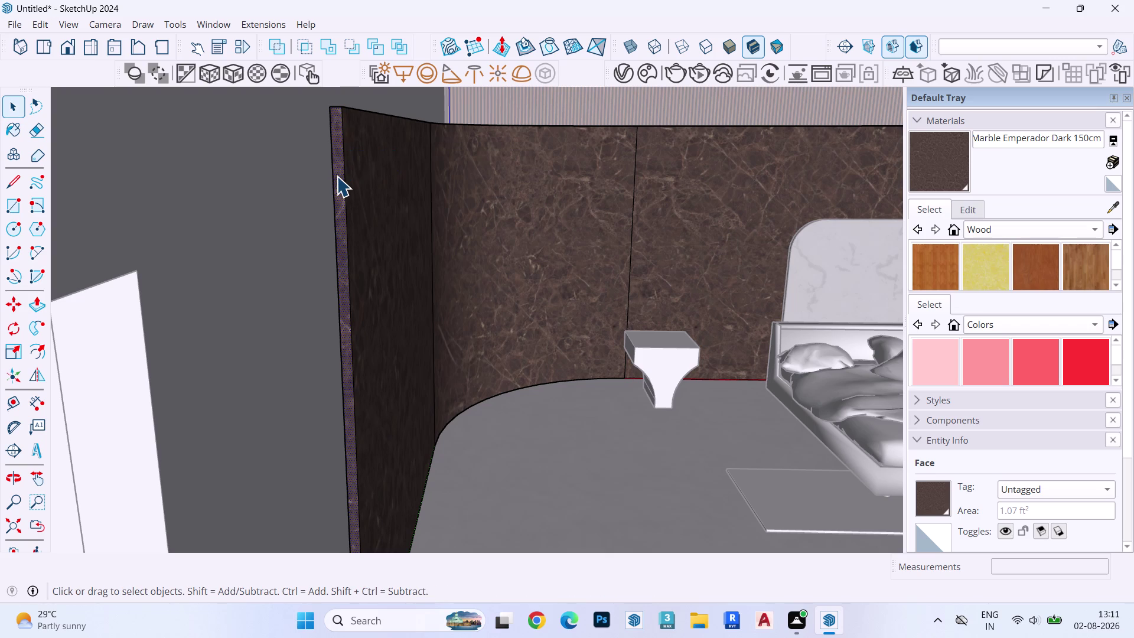
key(Escape)
key(Escape)
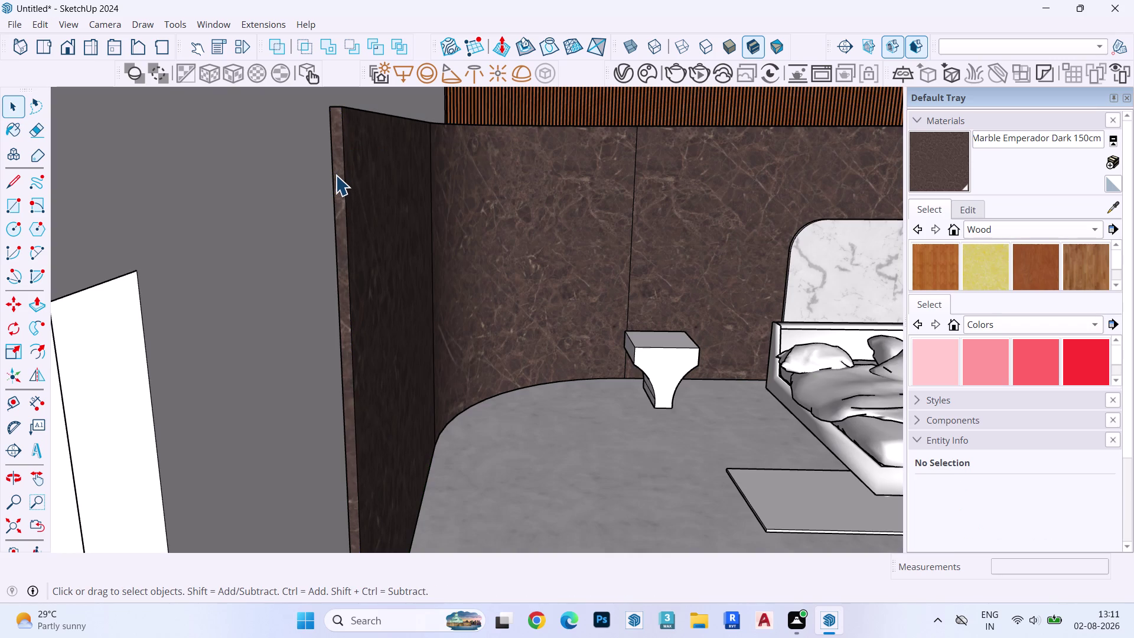
scroll(down, 3)
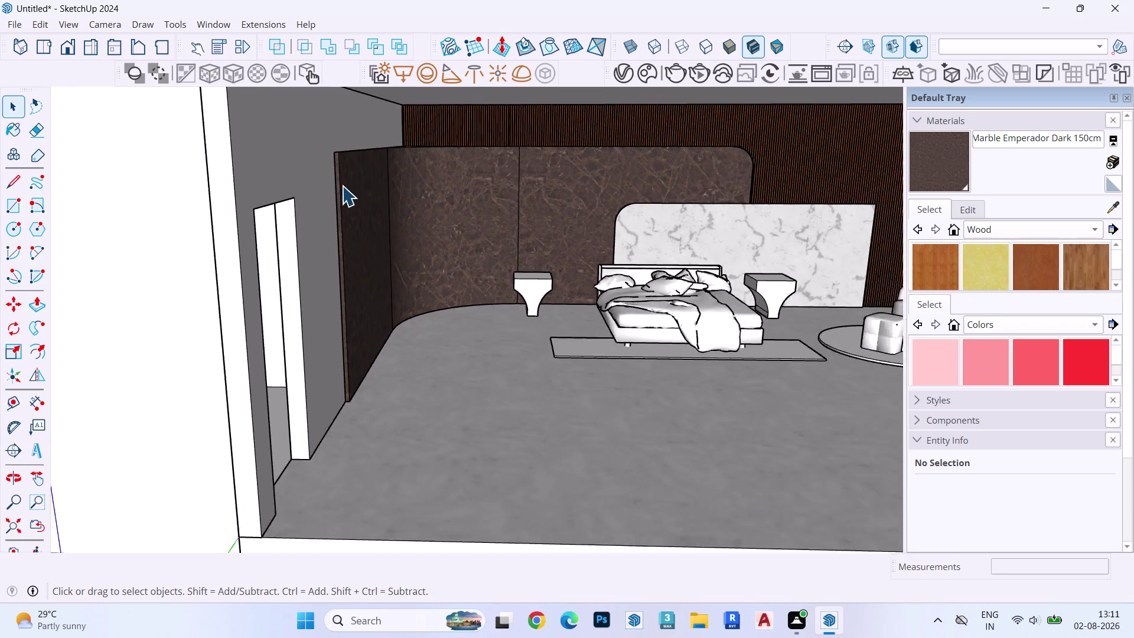
scroll(down, 3)
middle_drag(341, 189, 302, 151)
scroll(down, 3)
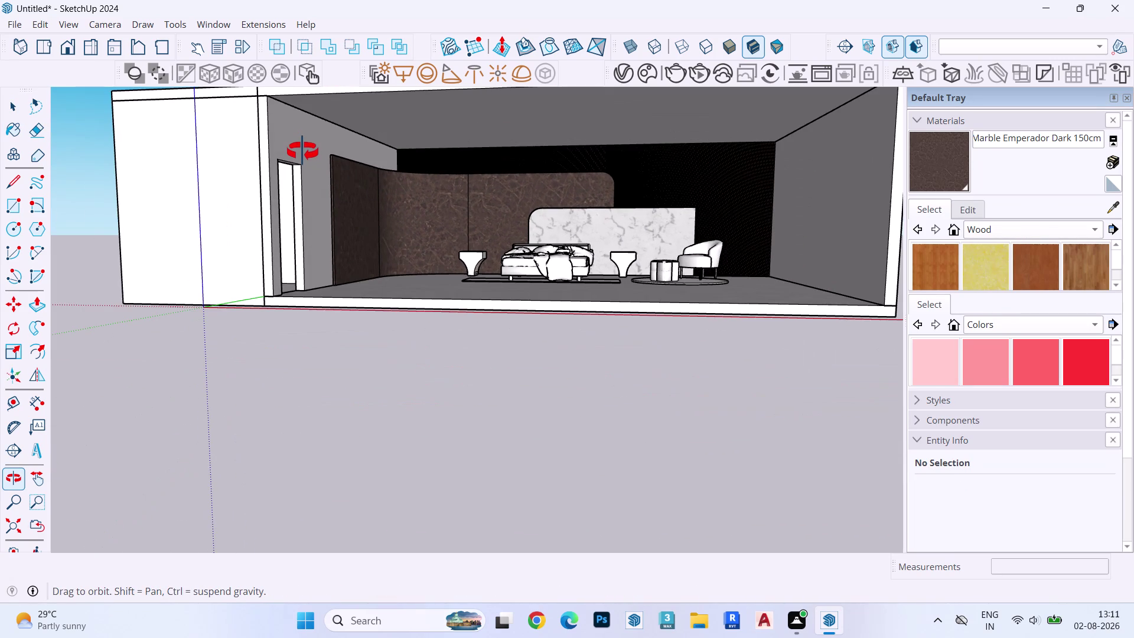
middle_drag(303, 152, 303, 146)
scroll(up, 3)
middle_drag(412, 188, 412, 191)
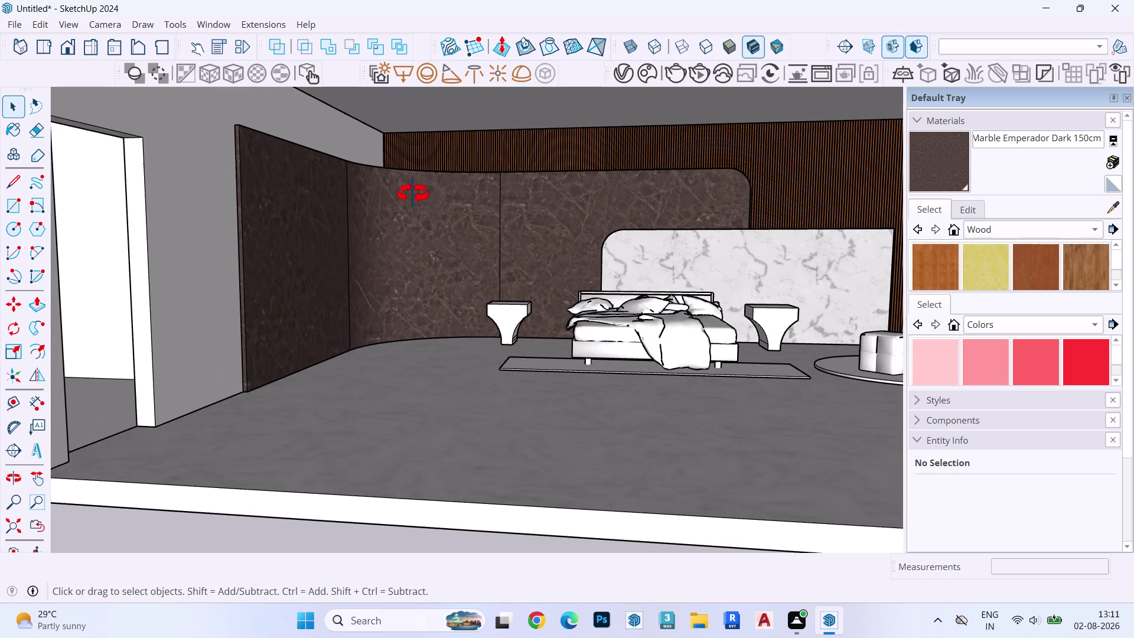
middle_drag(413, 191, 414, 247)
scroll(up, 3)
middle_drag(386, 124, 385, 148)
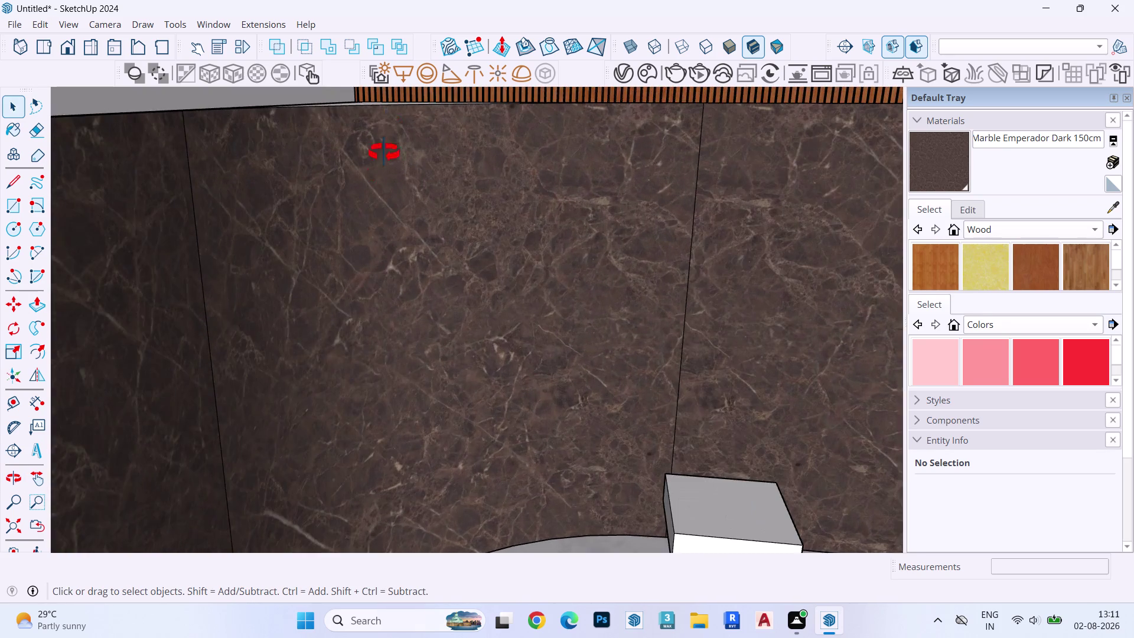
middle_drag(385, 148, 371, 157)
scroll(up, 3)
triple_click(361, 128)
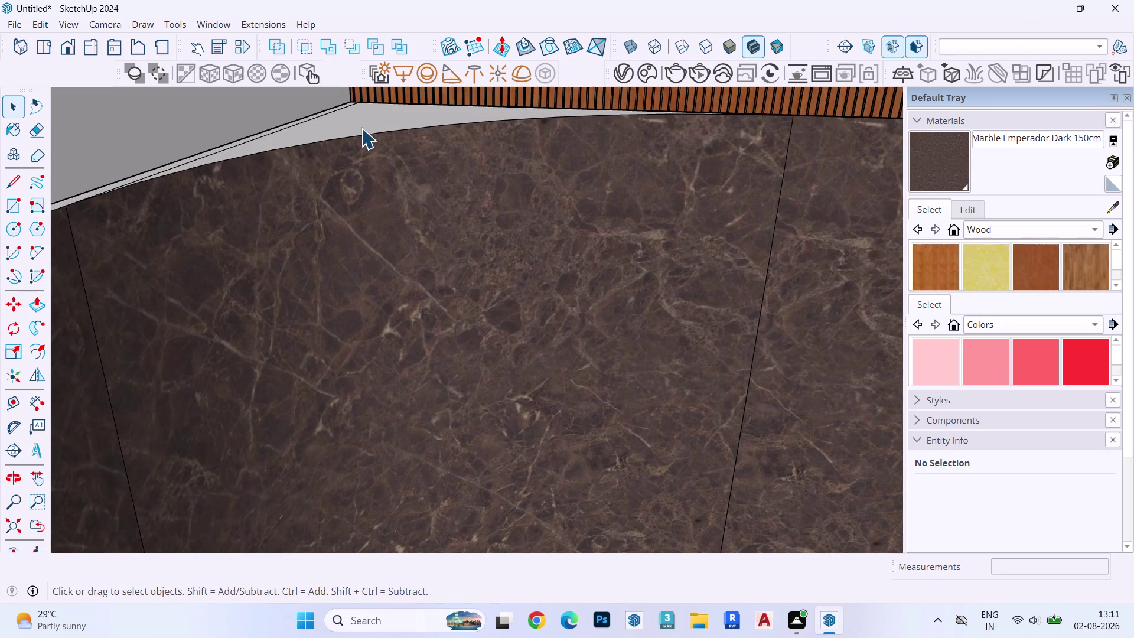
click(361, 127)
click(364, 121)
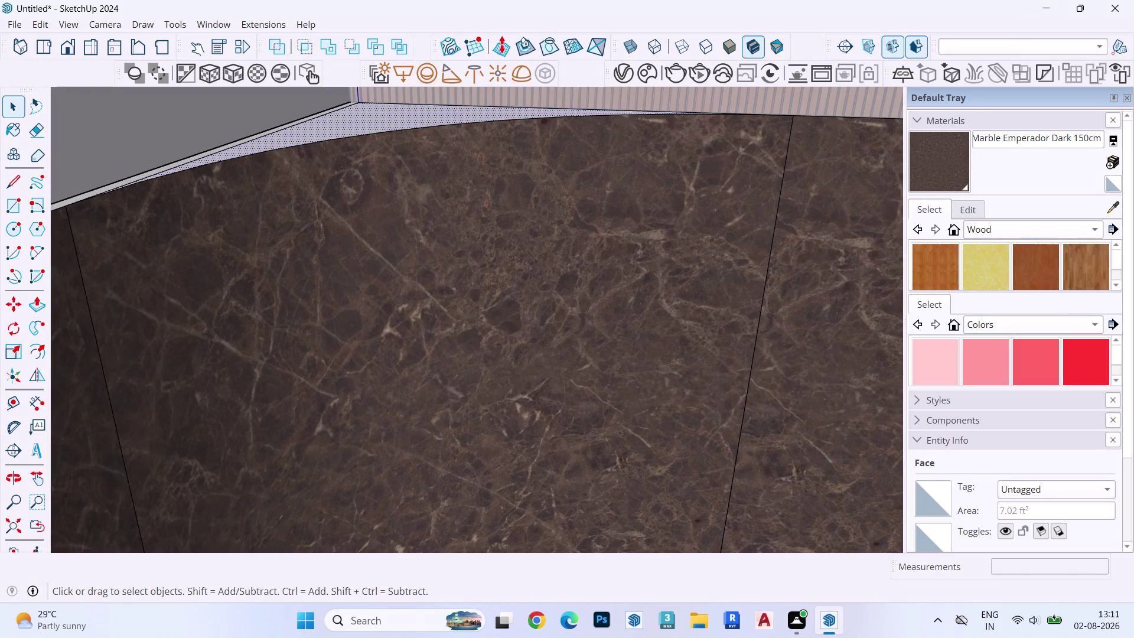
click(960, 163)
click(433, 120)
key(space)
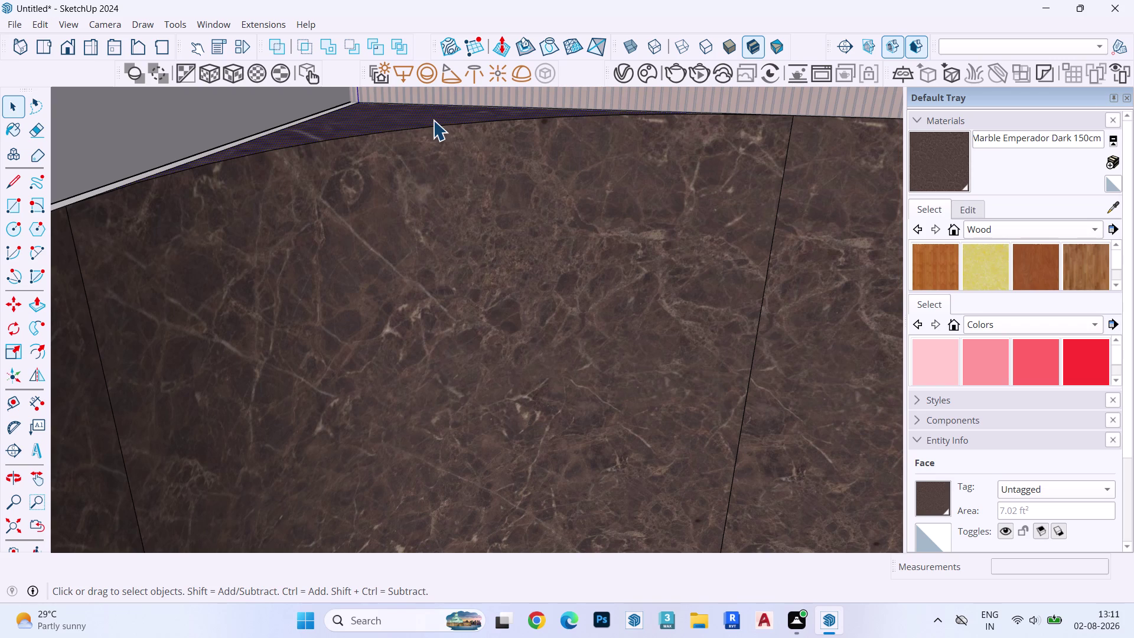
scroll(up, 3)
key(Escape)
key(grave)
key(Escape)
key(grave)
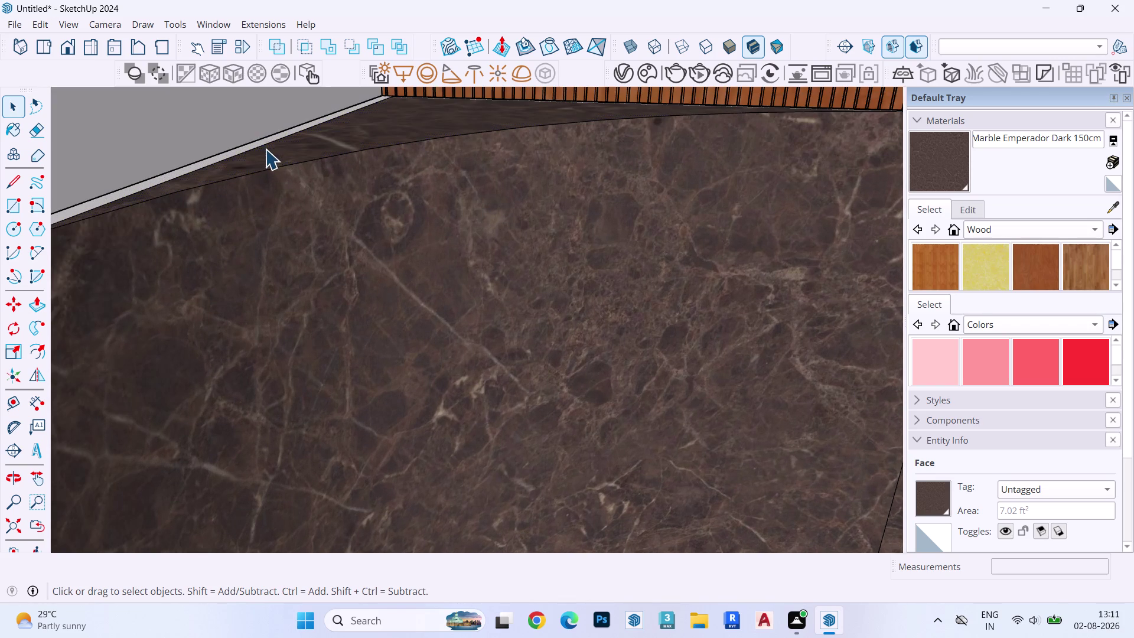
key(Escape)
key(space)
scroll(down, 3)
key(Escape)
key(space)
key(Escape)
scroll(up, 3)
scroll(down, 3)
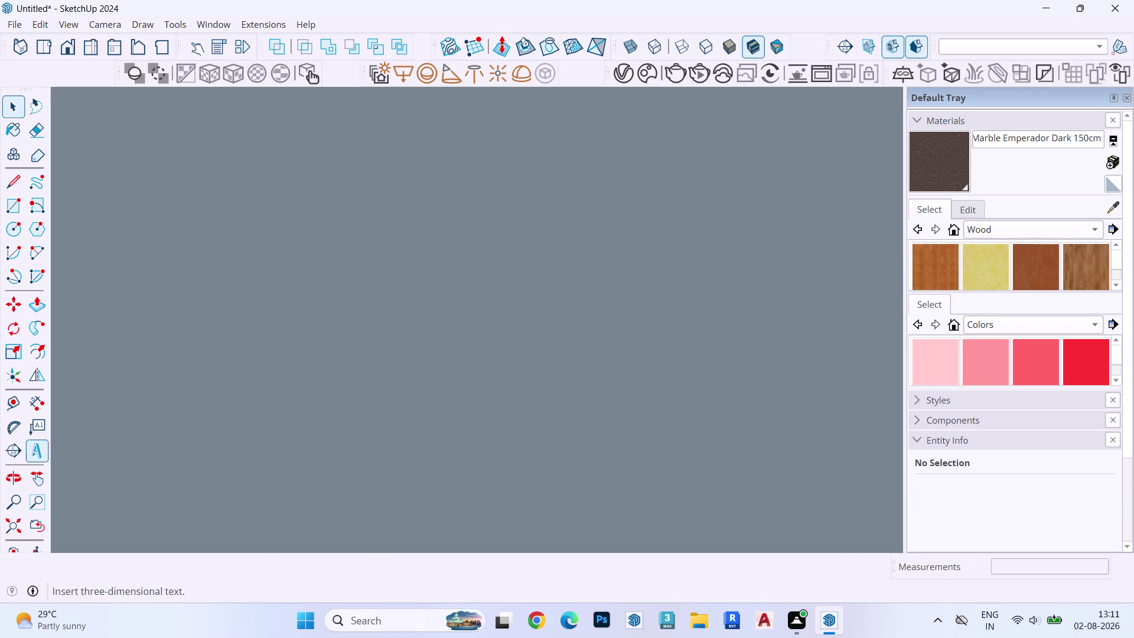
click(40, 526)
middle_drag(431, 334, 435, 292)
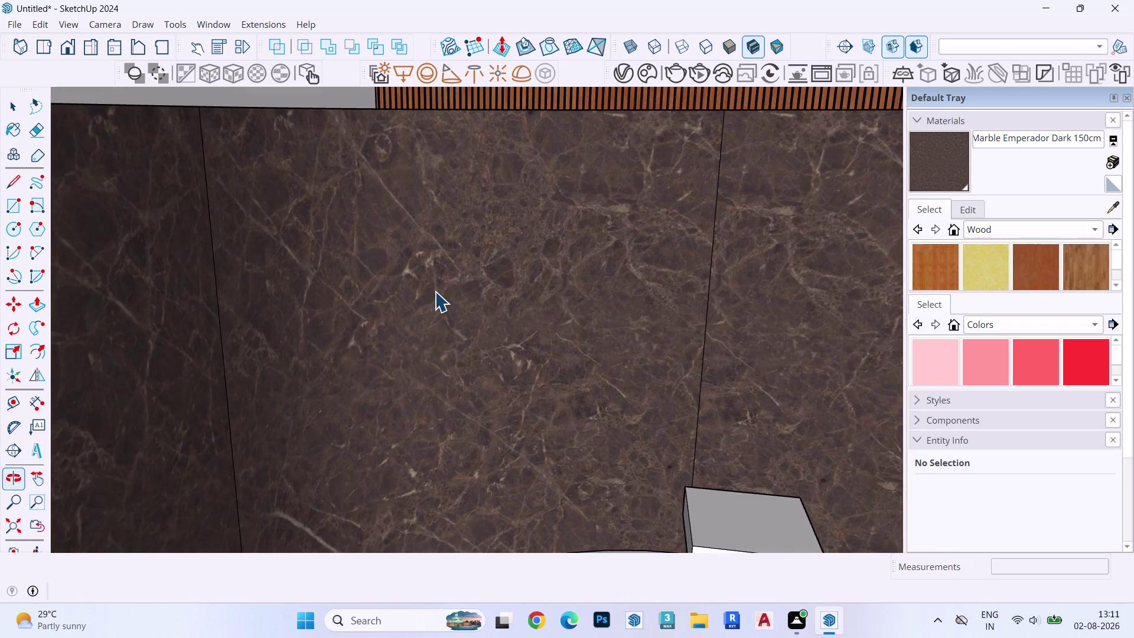
scroll(down, 3)
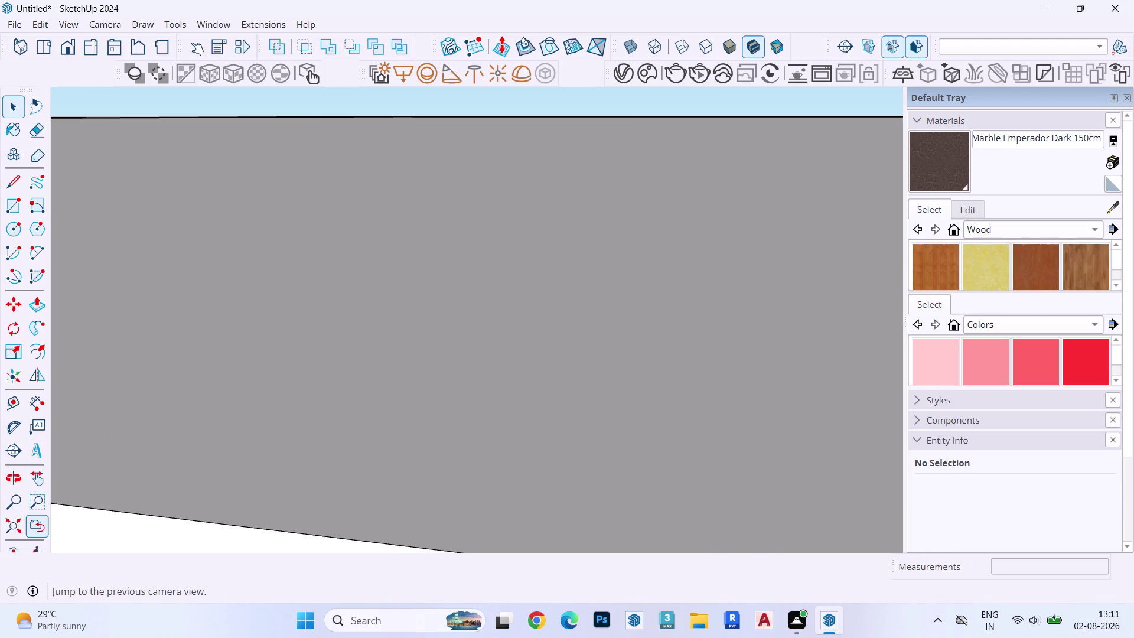
click(34, 521)
scroll(down, 3)
middle_drag(364, 320, 364, 249)
scroll(down, 3)
scroll(up, 3)
scroll(down, 3)
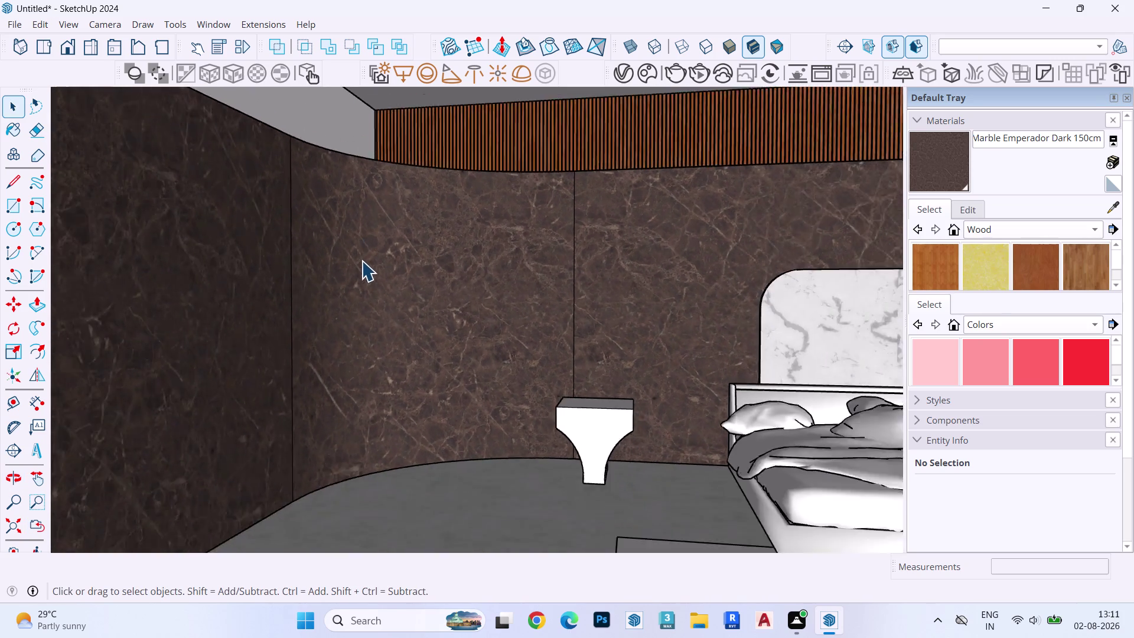
scroll(down, 3)
middle_drag(384, 269, 290, 301)
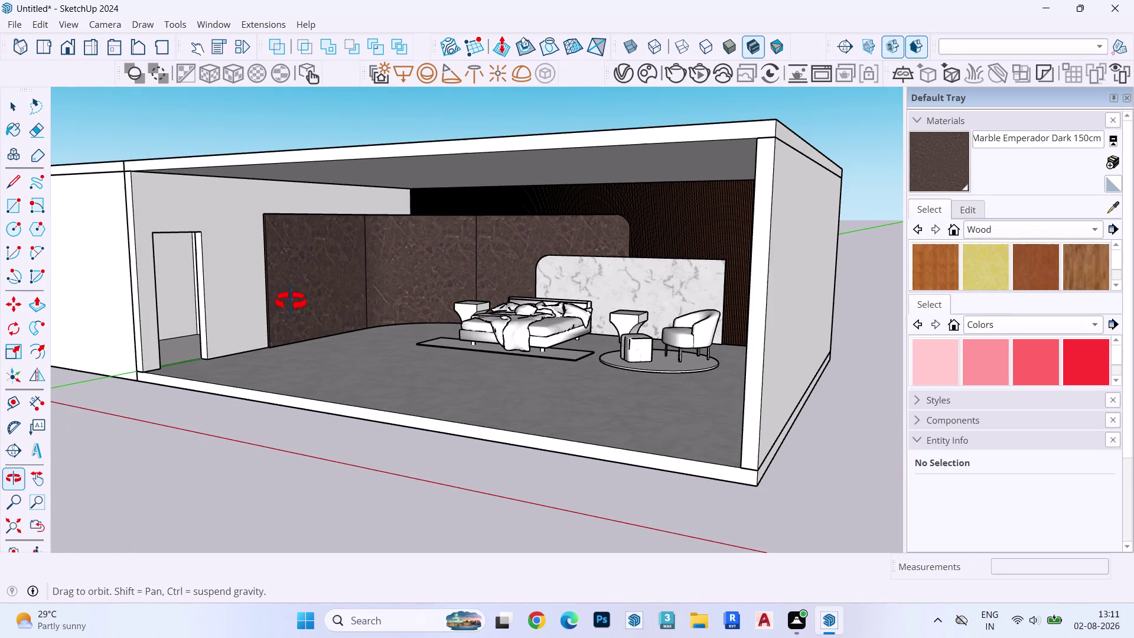
middle_drag(291, 301, 300, 313)
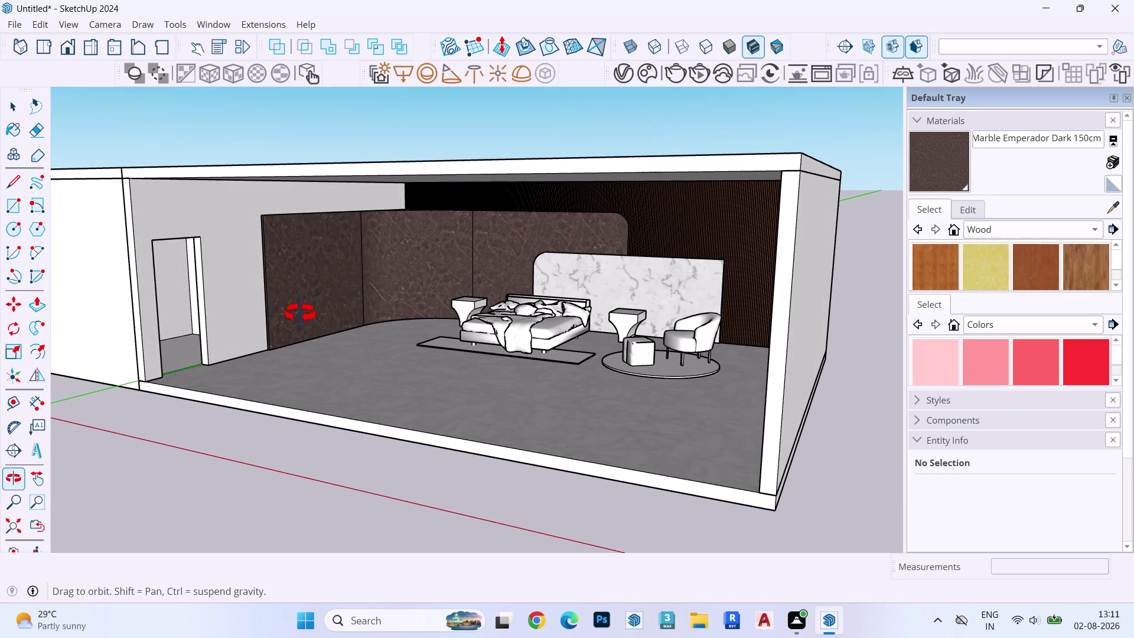
middle_drag(300, 313, 302, 318)
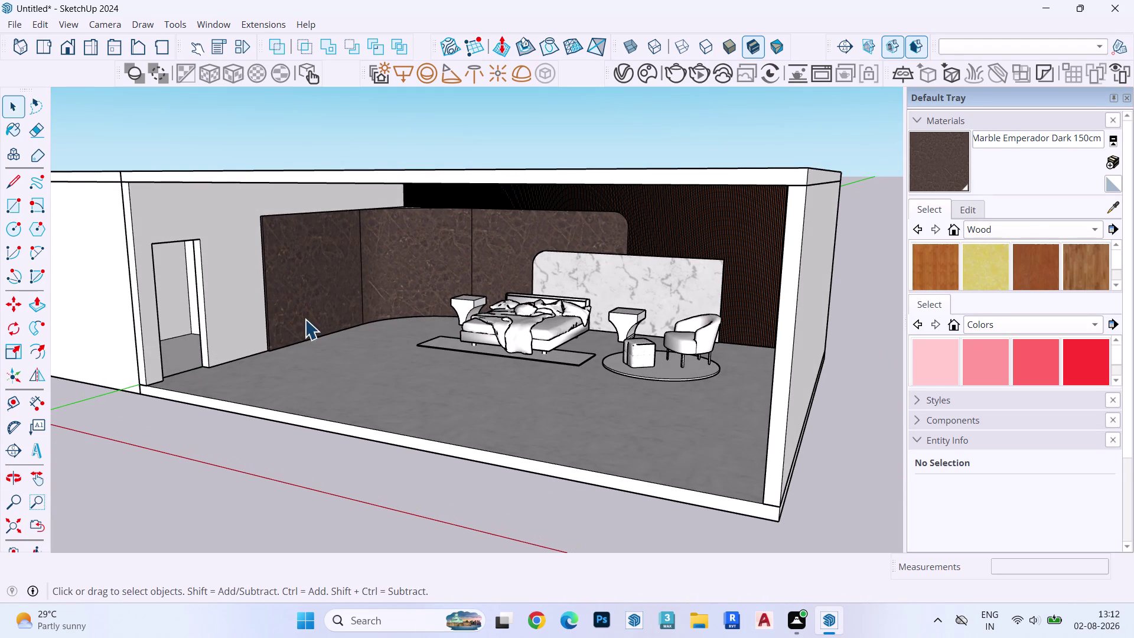
middle_drag(440, 395, 576, 325)
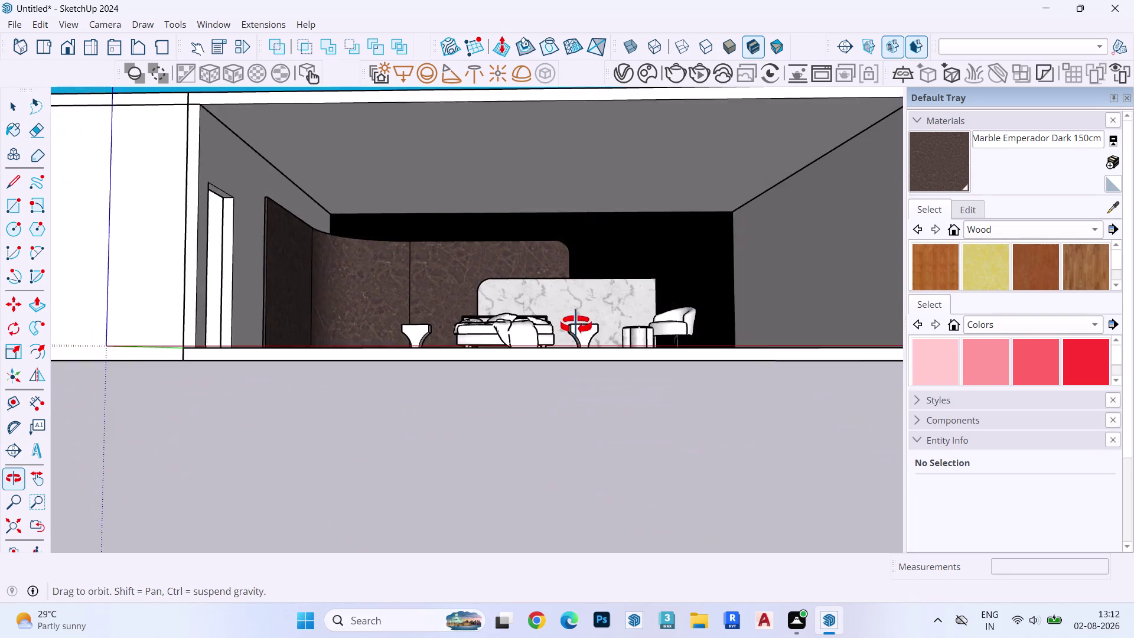
middle_drag(575, 325, 541, 338)
scroll(up, 3)
scroll(up, 3)
middle_drag(203, 218, 200, 220)
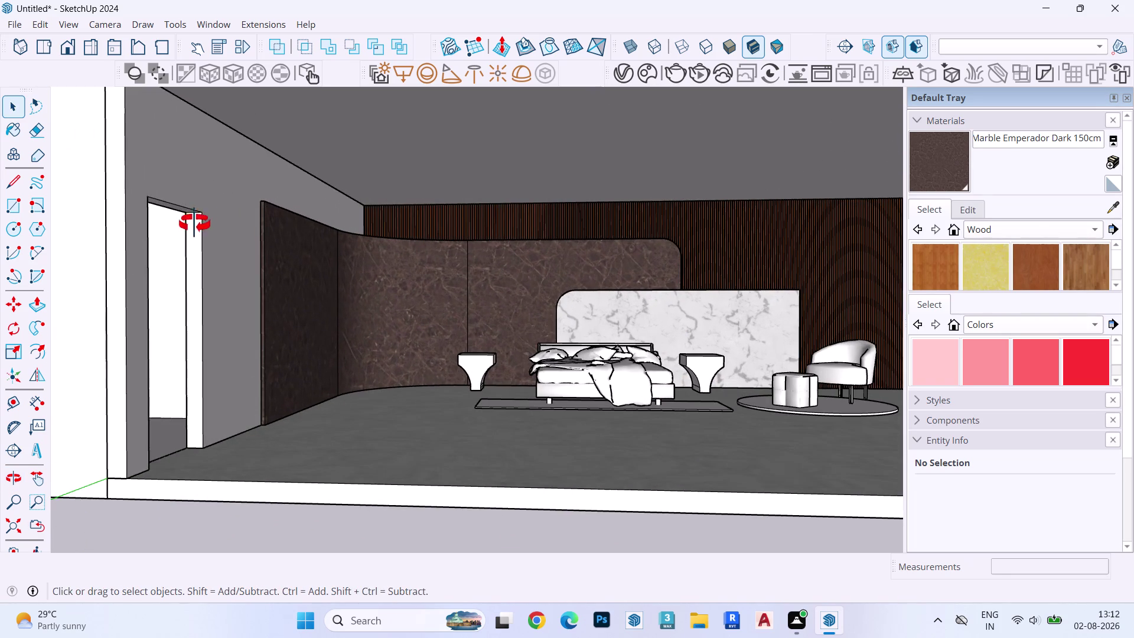
middle_drag(200, 220, 83, 238)
middle_drag(171, 238, 354, 215)
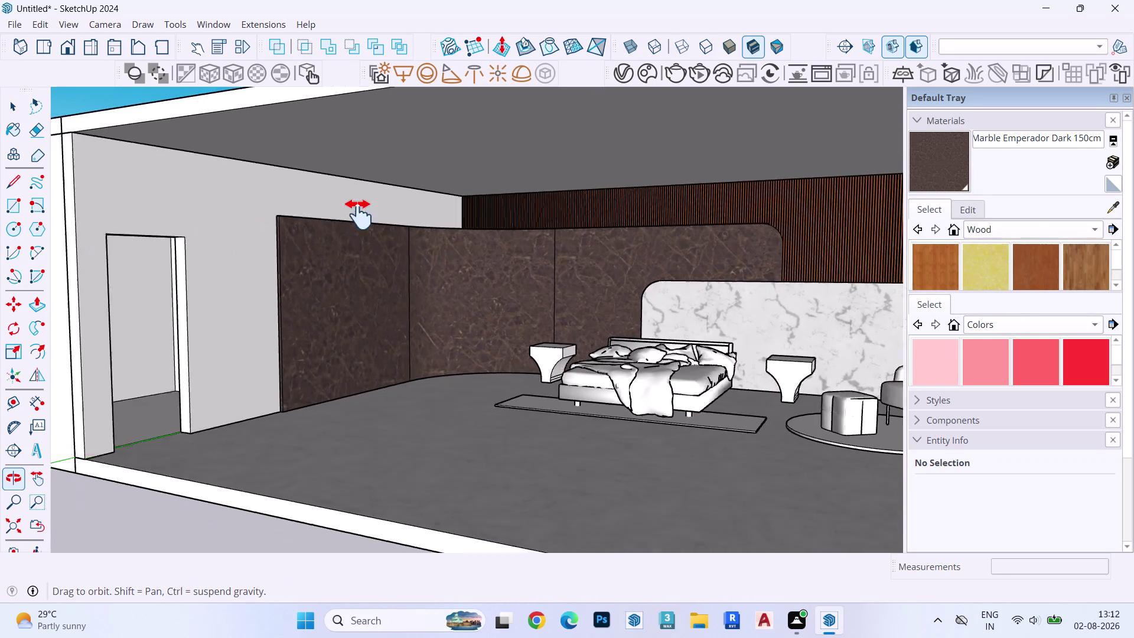
middle_drag(354, 215, 261, 238)
scroll(up, 3)
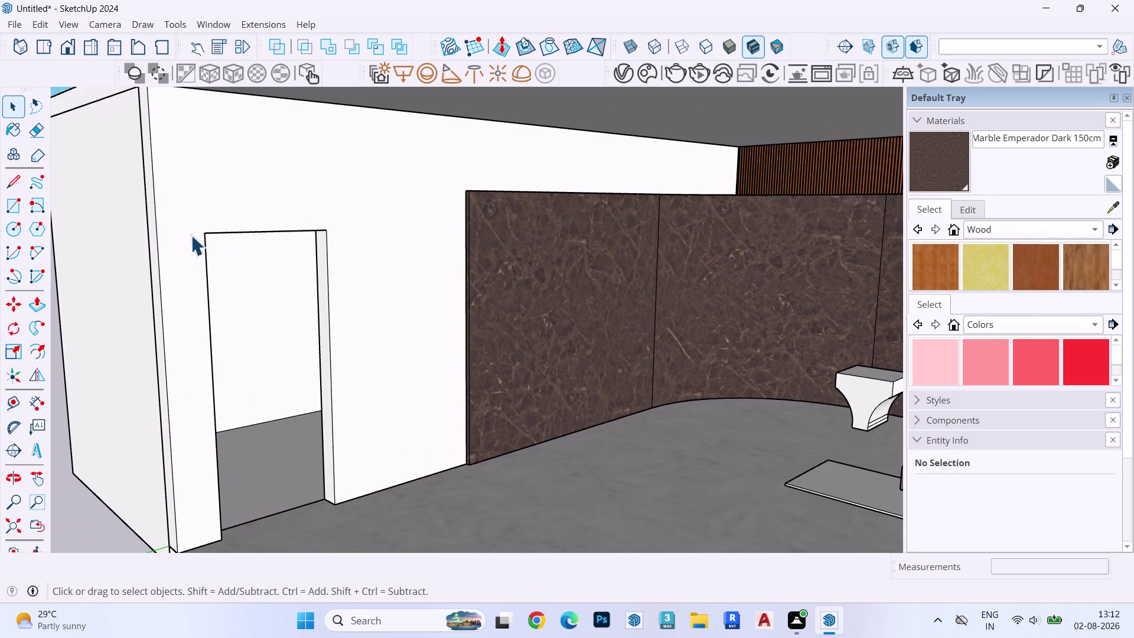
key(r)
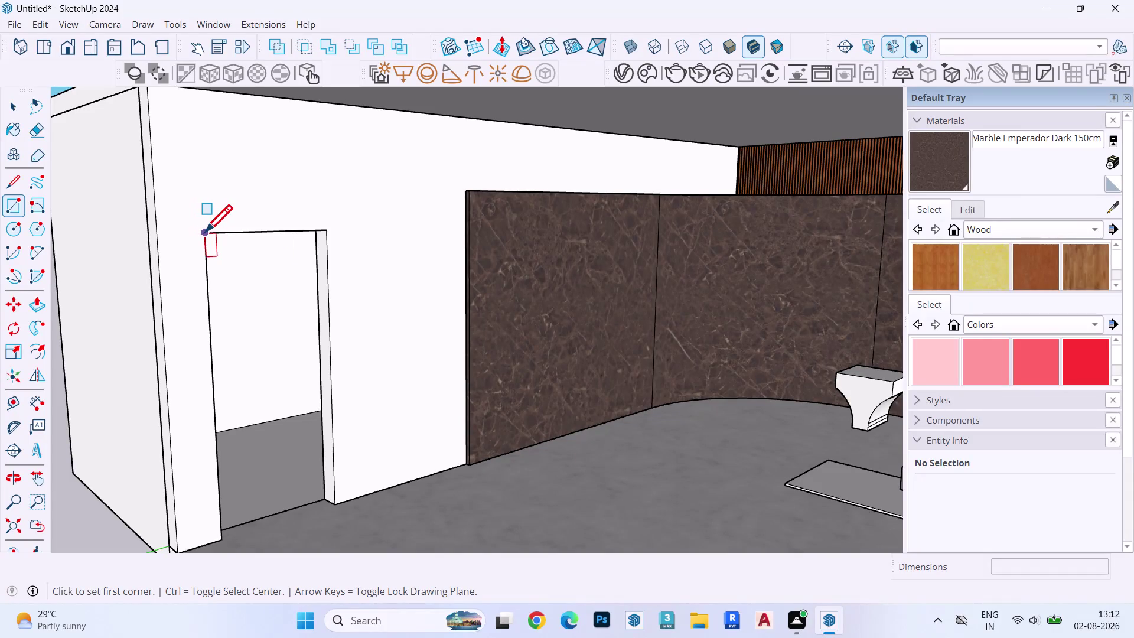
Draw a rectangle spanning the doorway and make it a group.
click(205, 234)
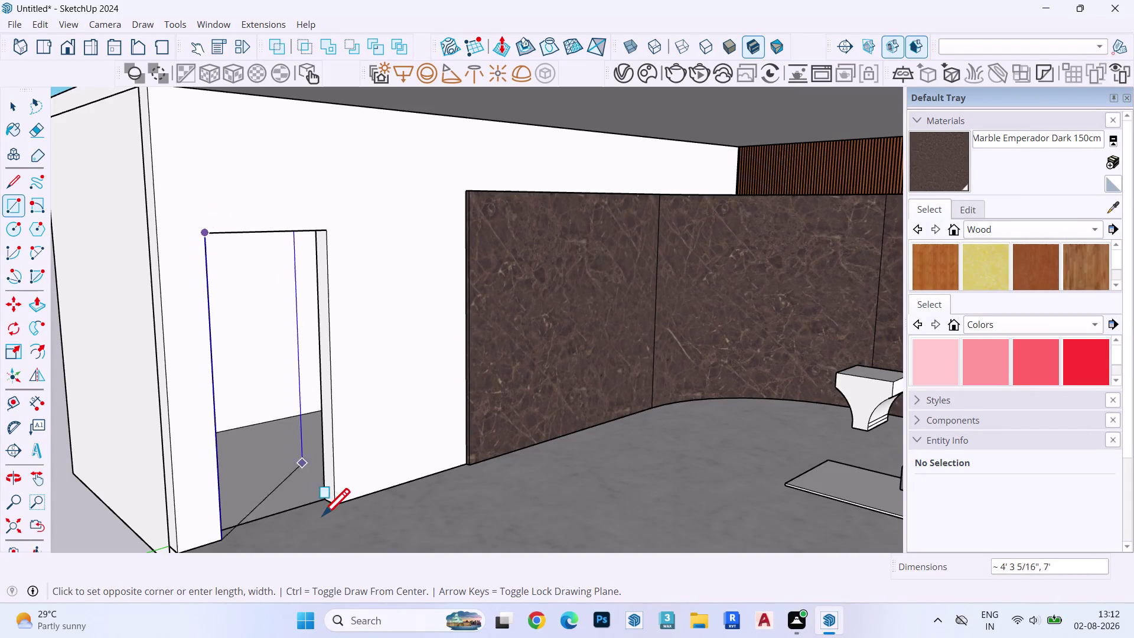
click(337, 502)
key(space)
double_click(277, 456)
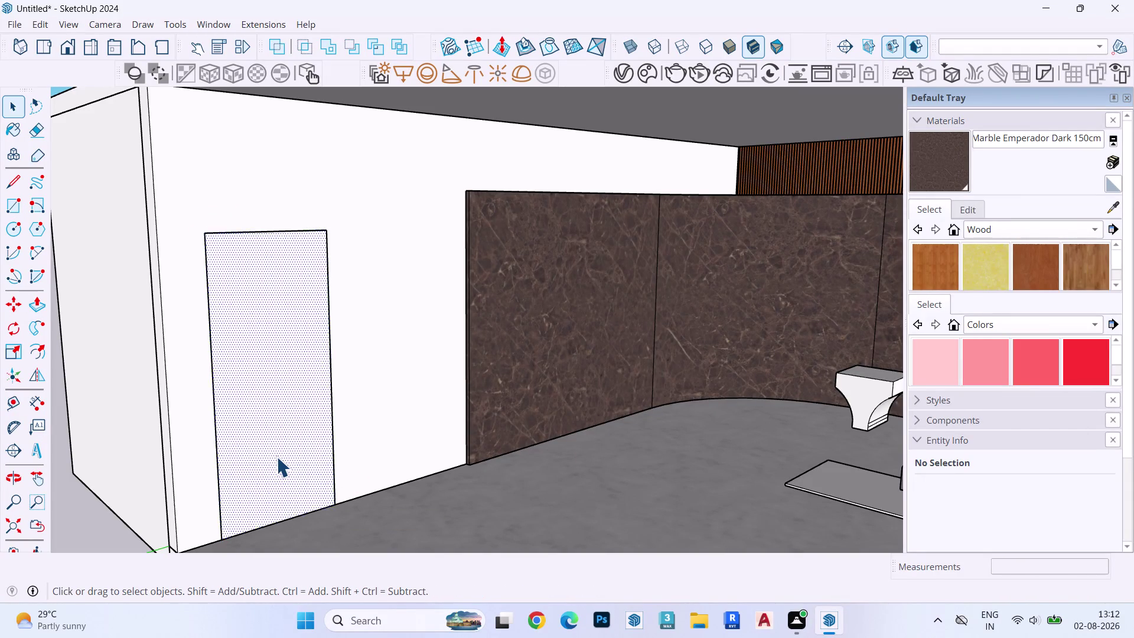
key(n)
Inside the group, push/pull the doorway face 6 inches into a solid panel.
click(277, 452)
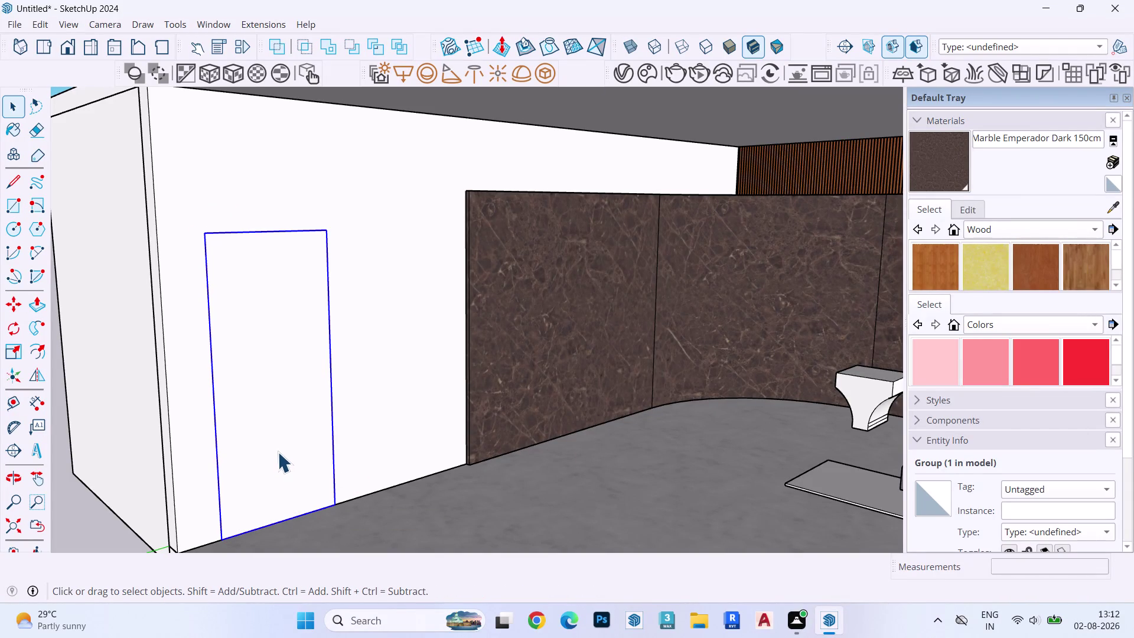
double_click(278, 452)
click(290, 416)
key(p)
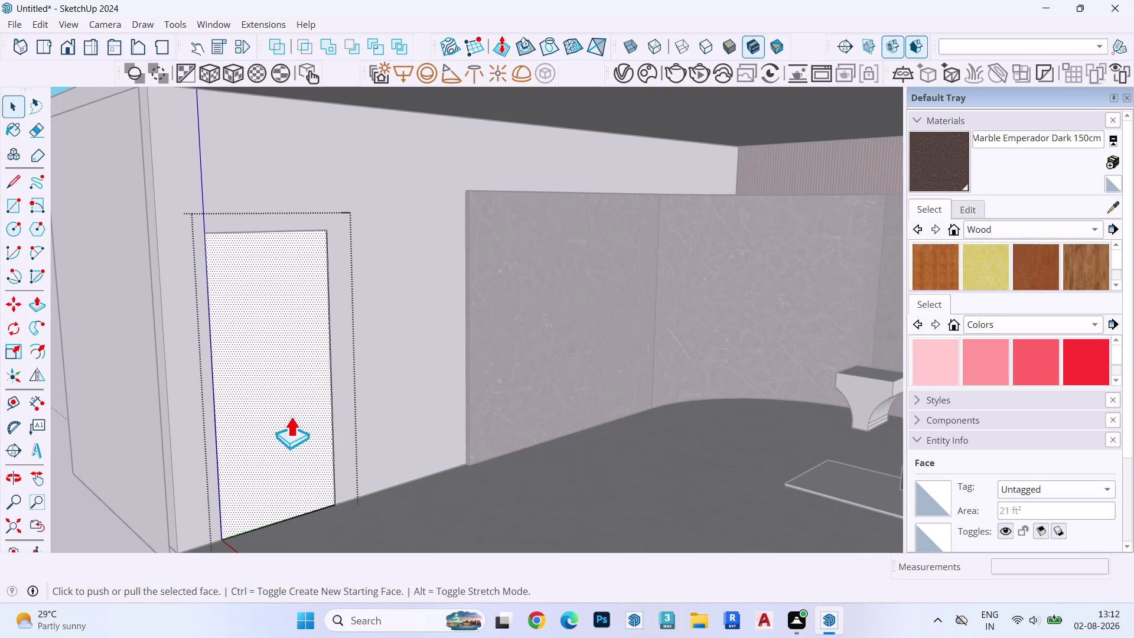
click(290, 416)
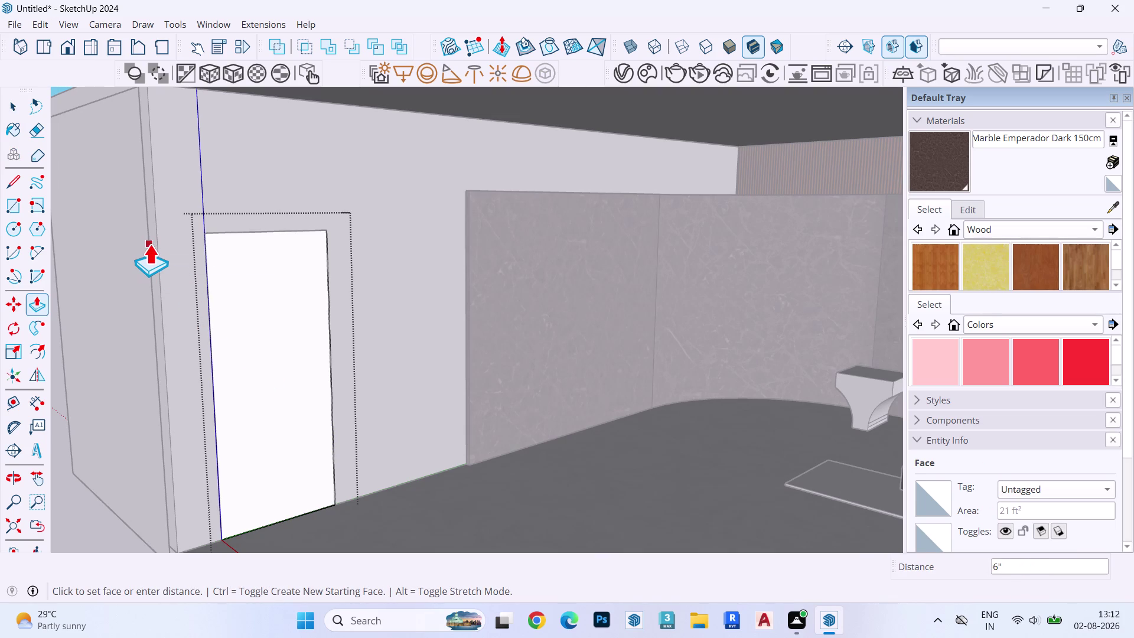
click(149, 244)
key(space)
key(Escape)
click(252, 288)
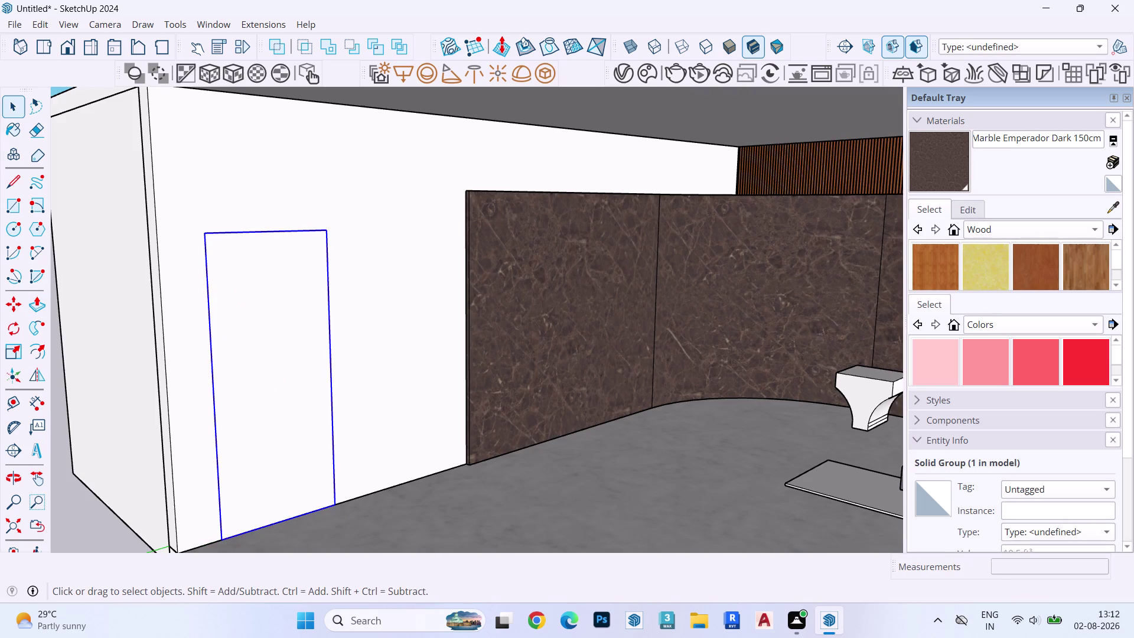
scroll(down, 3)
Paint the doorway panel with the Wood Floor Dark material as a trial.
scroll(down, 3)
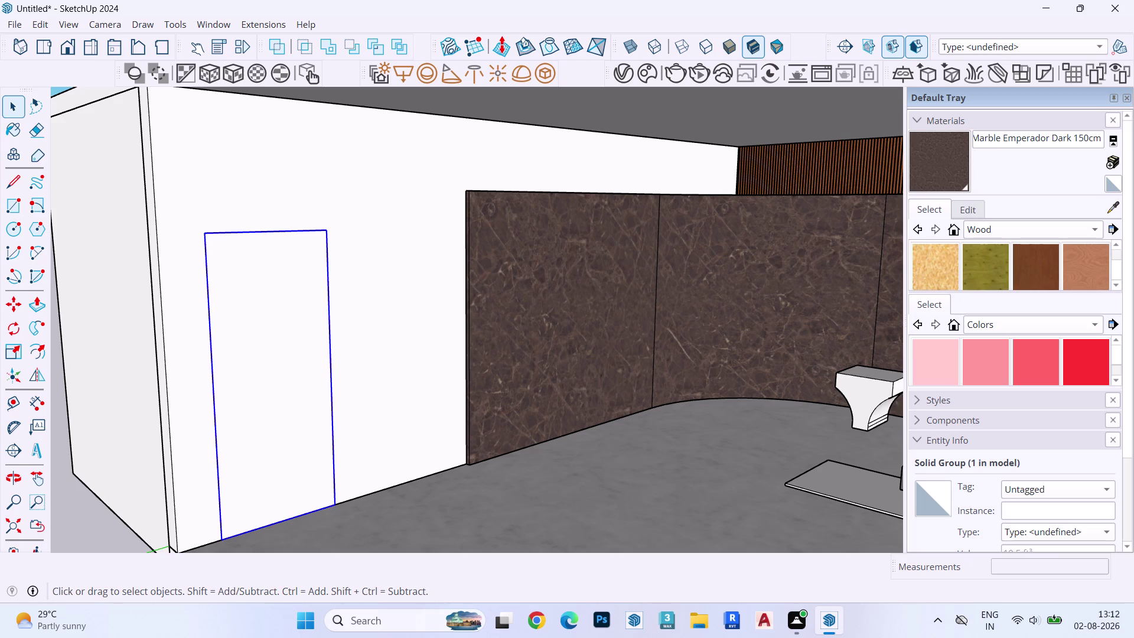
scroll(down, 3)
scroll(up, 3)
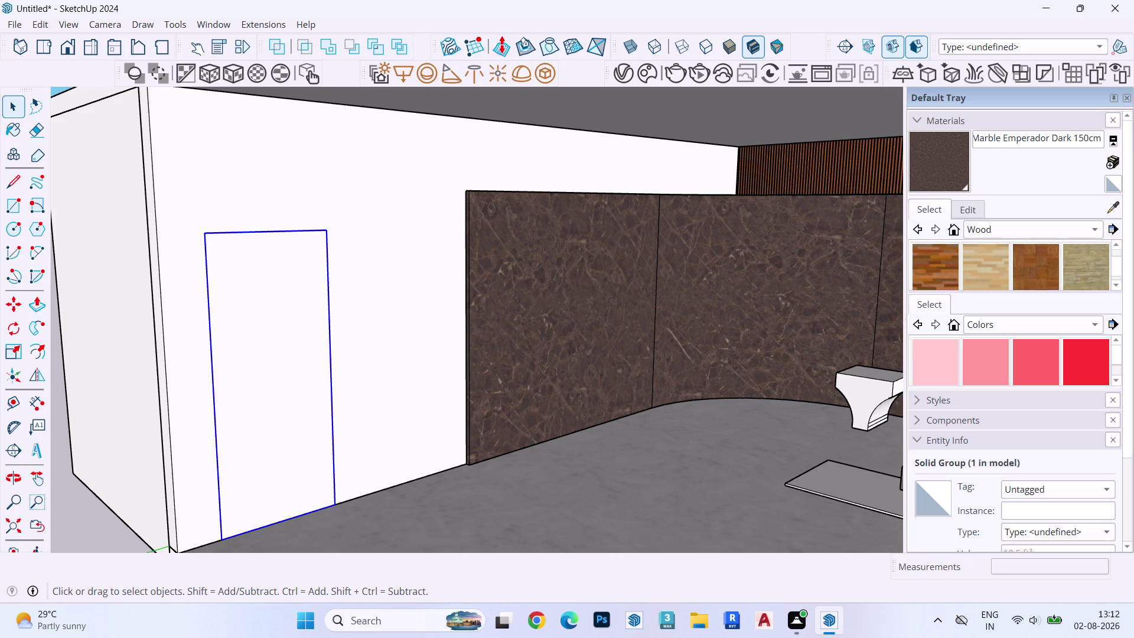
click(941, 269)
click(267, 291)
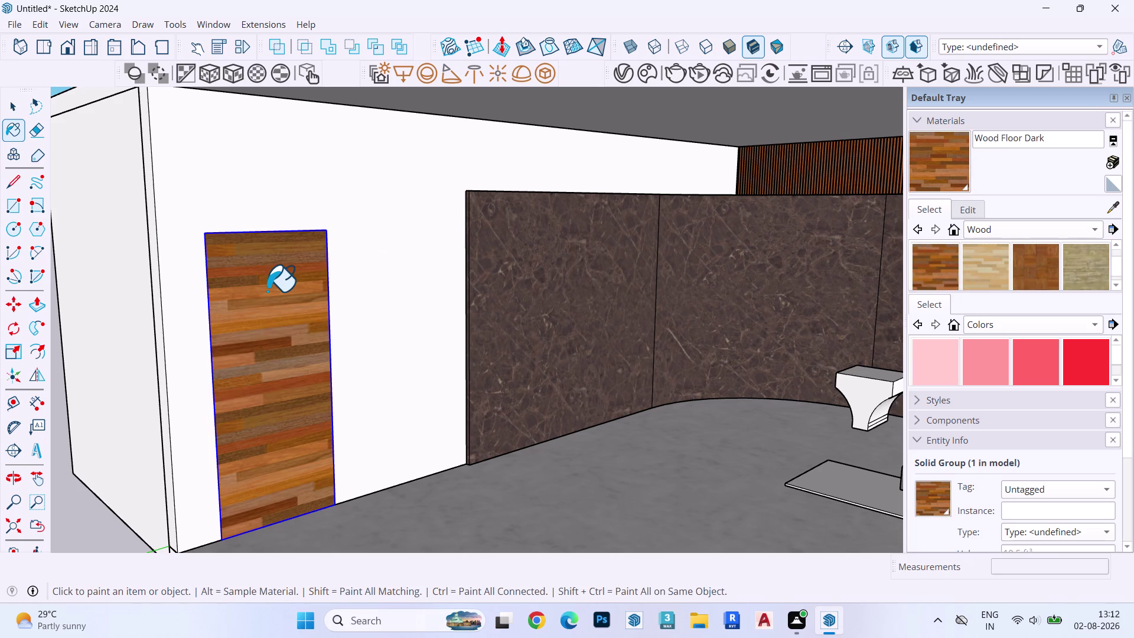
key(space)
click(267, 290)
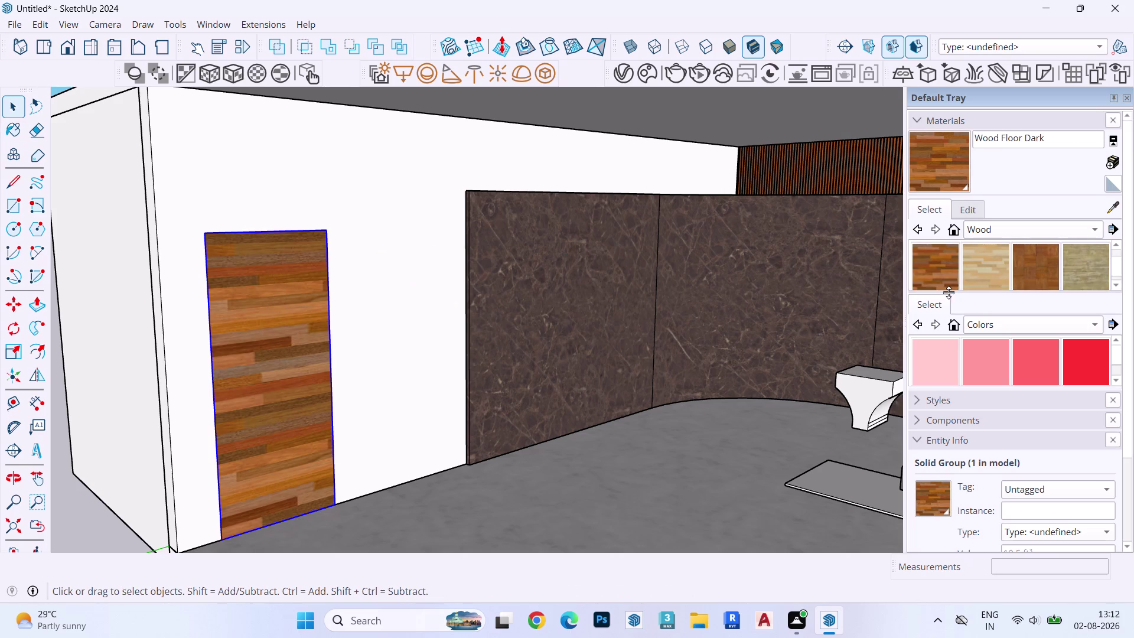
Select the parquet wood material and browse the Wood materials list.
scroll(down, 3)
scroll(up, 3)
click(1030, 264)
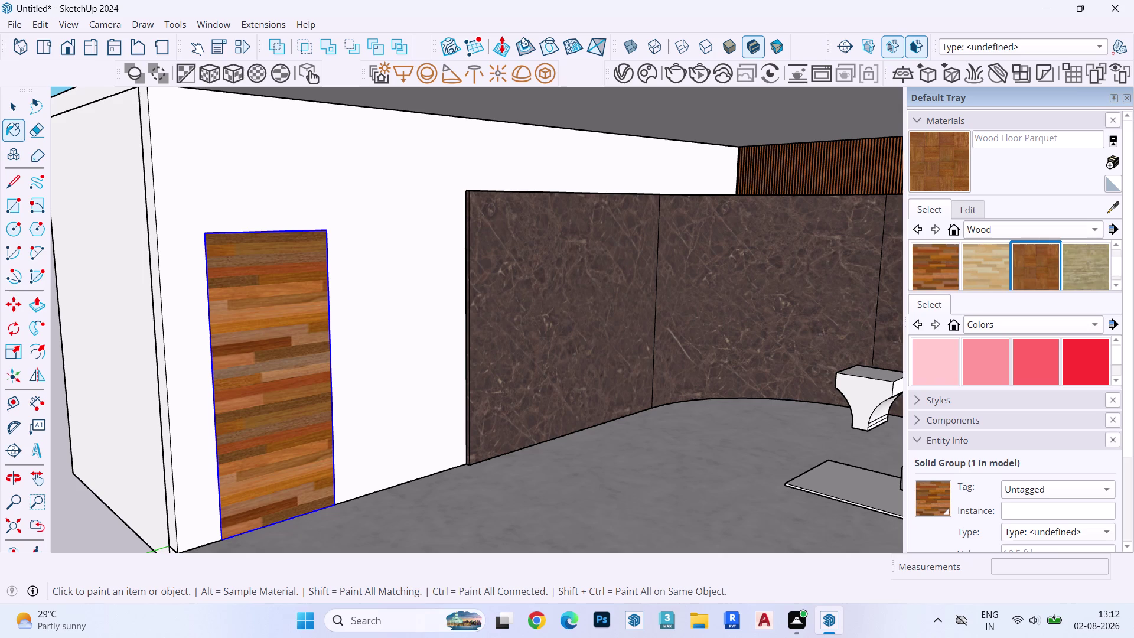
scroll(down, 3)
scroll(down, 3)
scroll(up, 3)
scroll(up, 3)
scroll(up, 3)
scroll(down, 3)
scroll(down, 3)
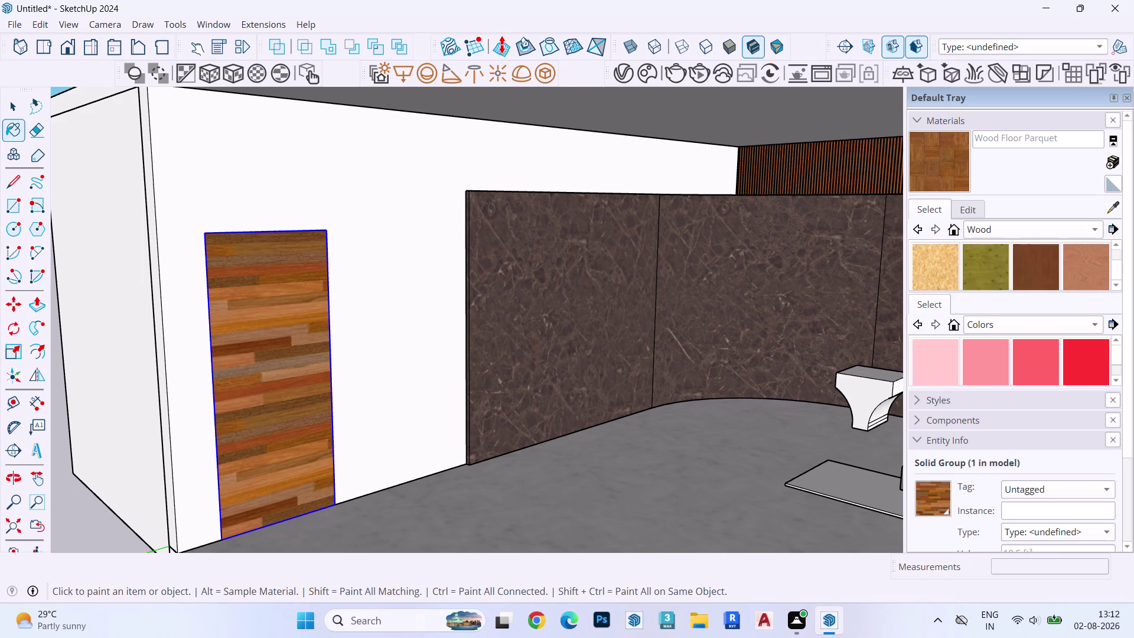
scroll(up, 3)
Paint the panel with Wood Lumber ButtJoined, then dismiss its context menu.
click(1076, 266)
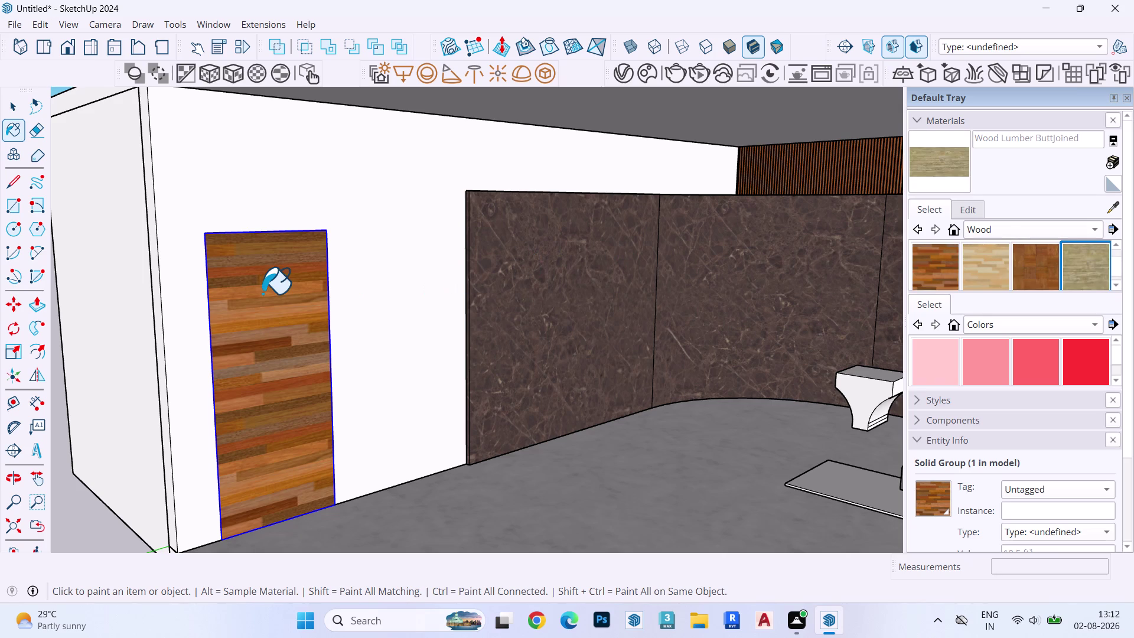
click(262, 294)
key(space)
right_click(255, 273)
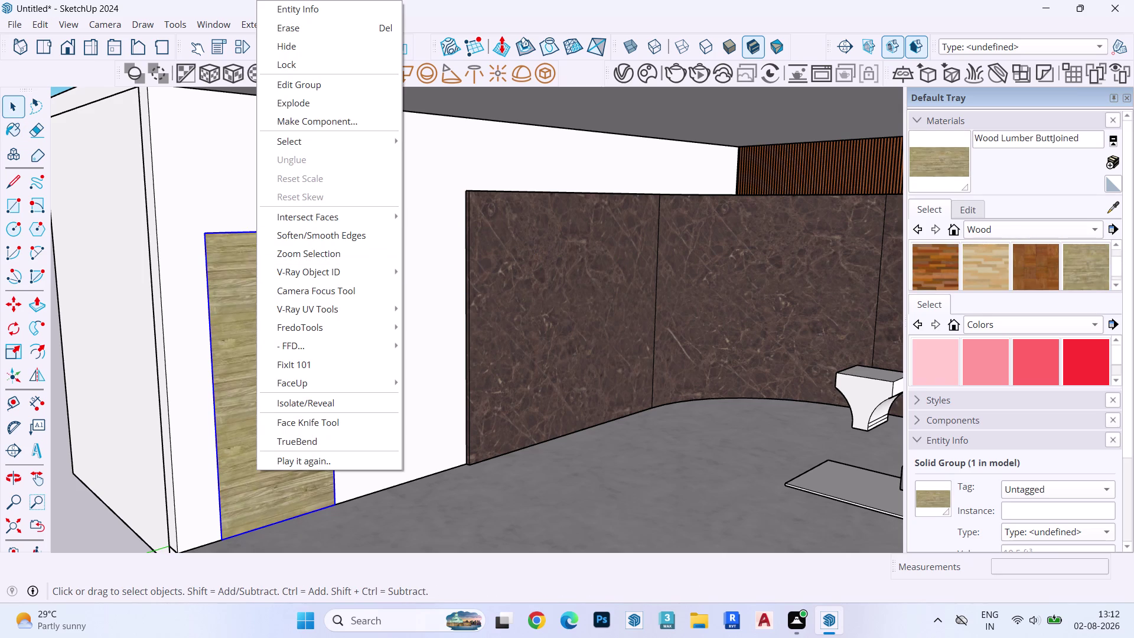
click(232, 280)
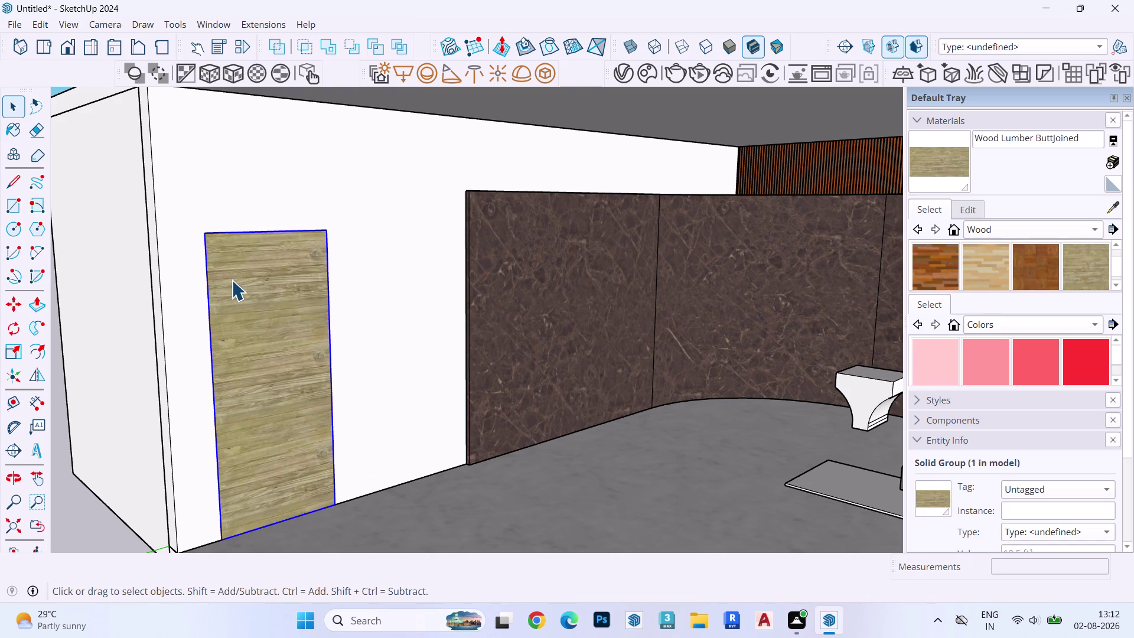
Undo twice, then paint the panel face inside its group with Wood Lumber ButtJoined.
key(ctrl+z)
key(ctrl+z)
double_click(231, 280)
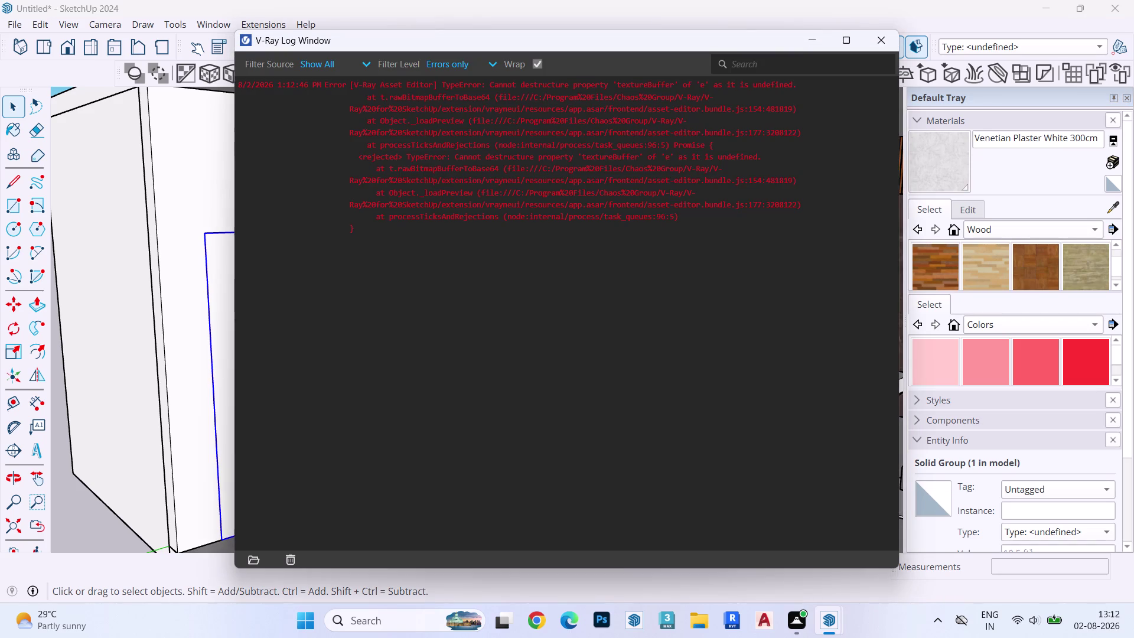
click(887, 48)
double_click(256, 296)
click(261, 282)
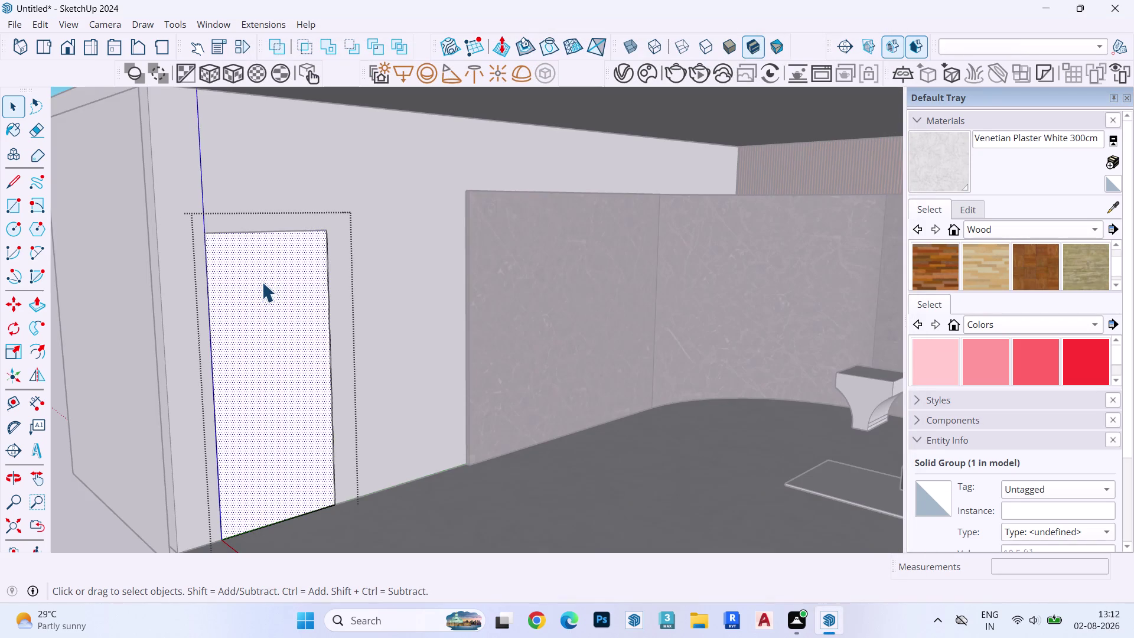
click(1080, 278)
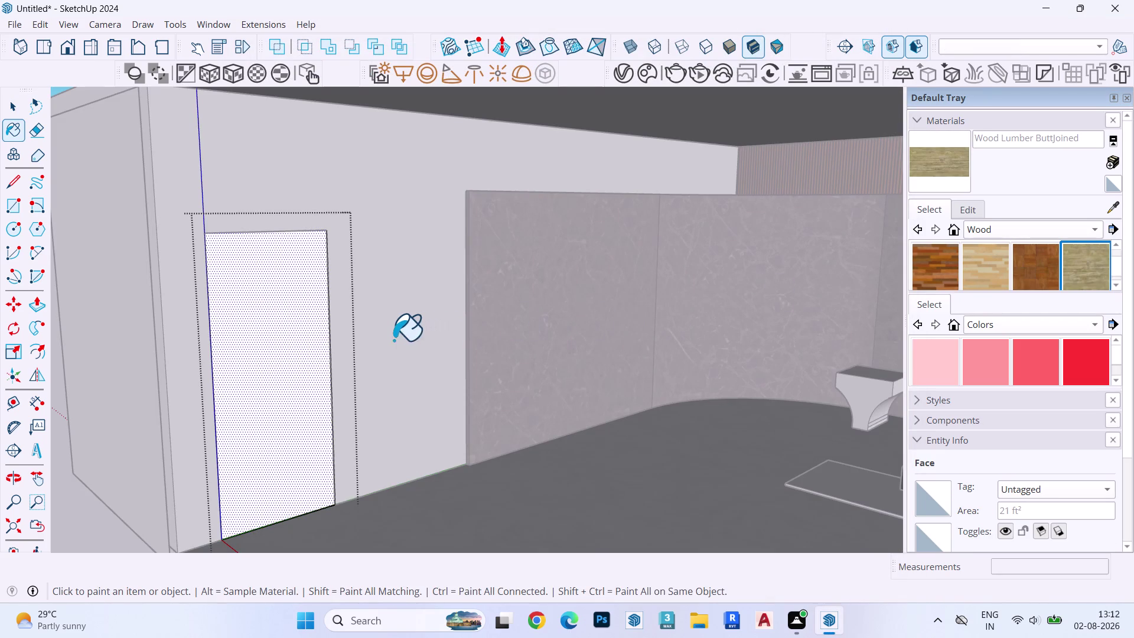
click(278, 316)
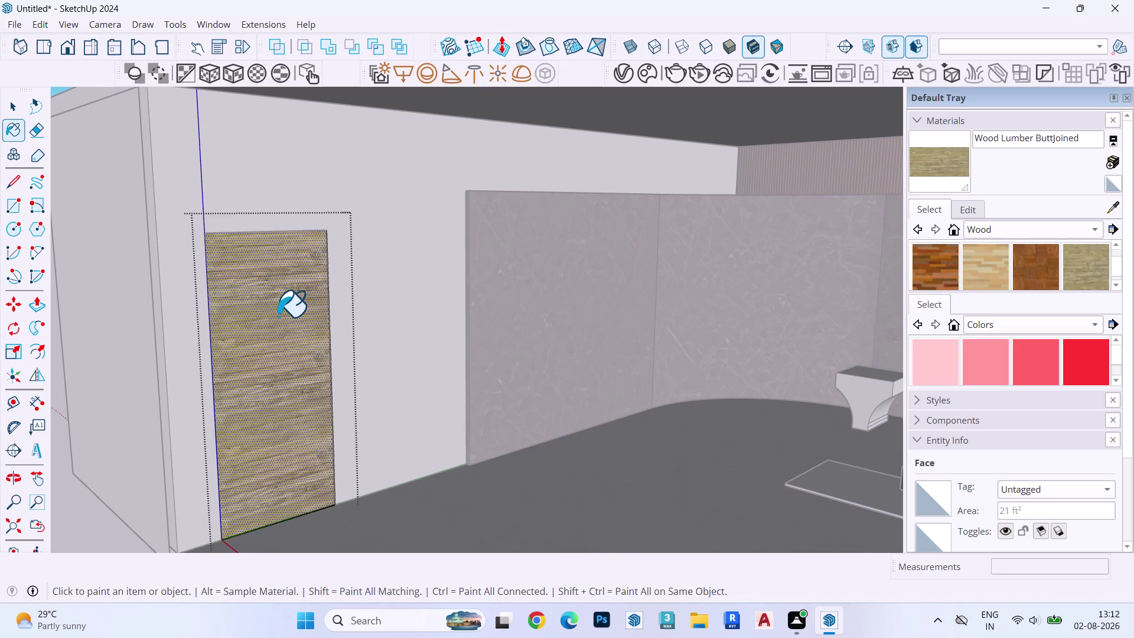
key(space)
Rotate the panel's wood texture position so the grain runs vertically.
right_click(274, 309)
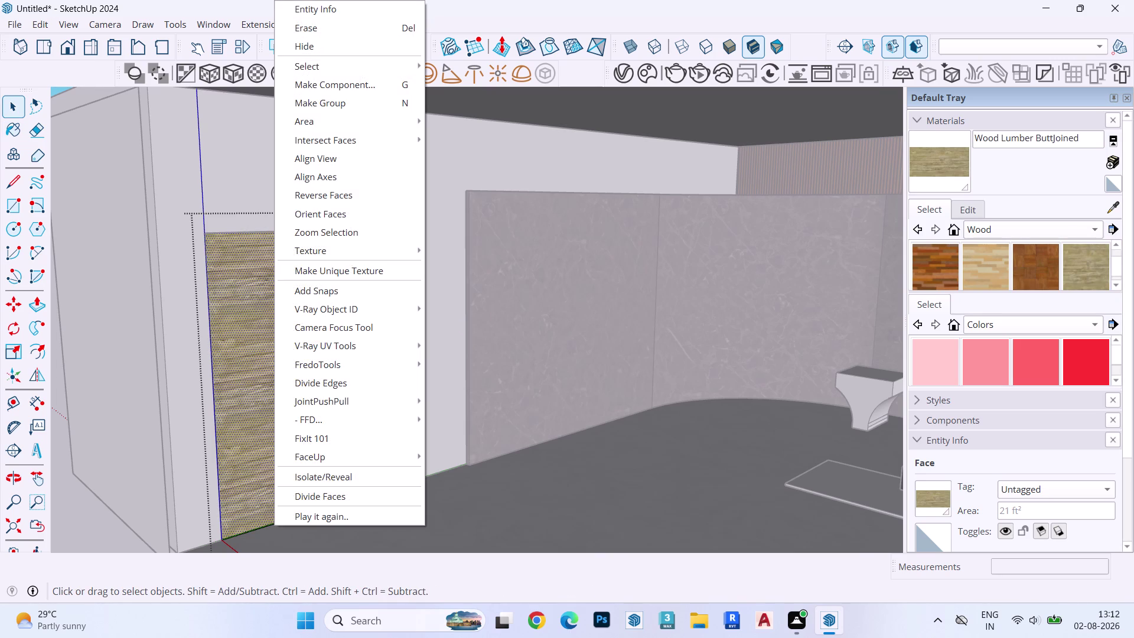
click(492, 251)
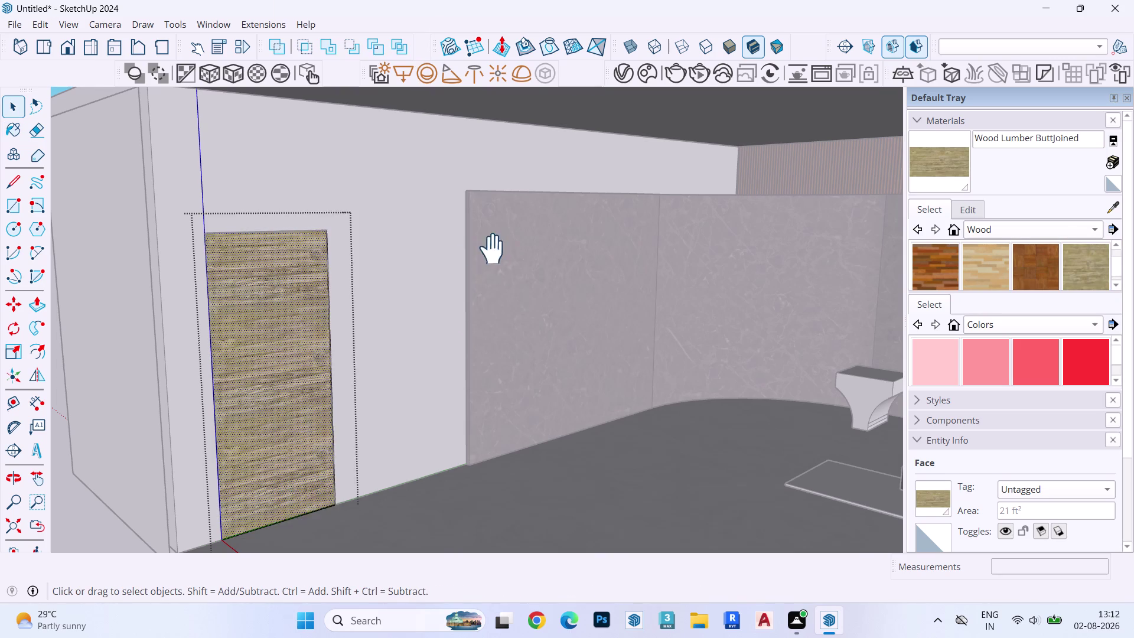
right_click(273, 267)
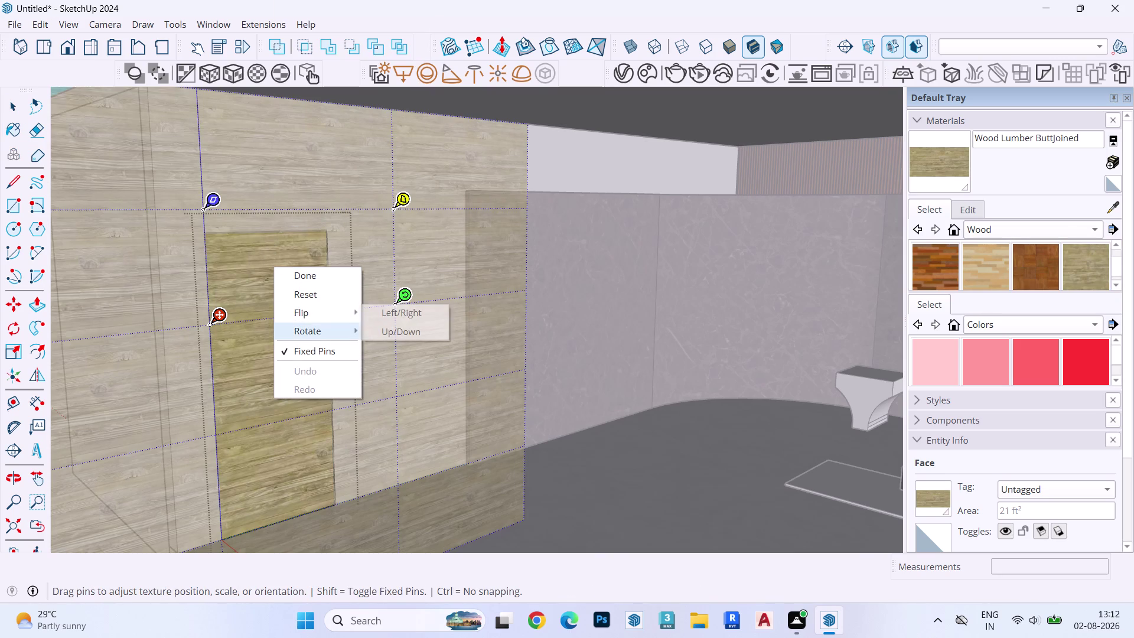
click(308, 333)
click(413, 332)
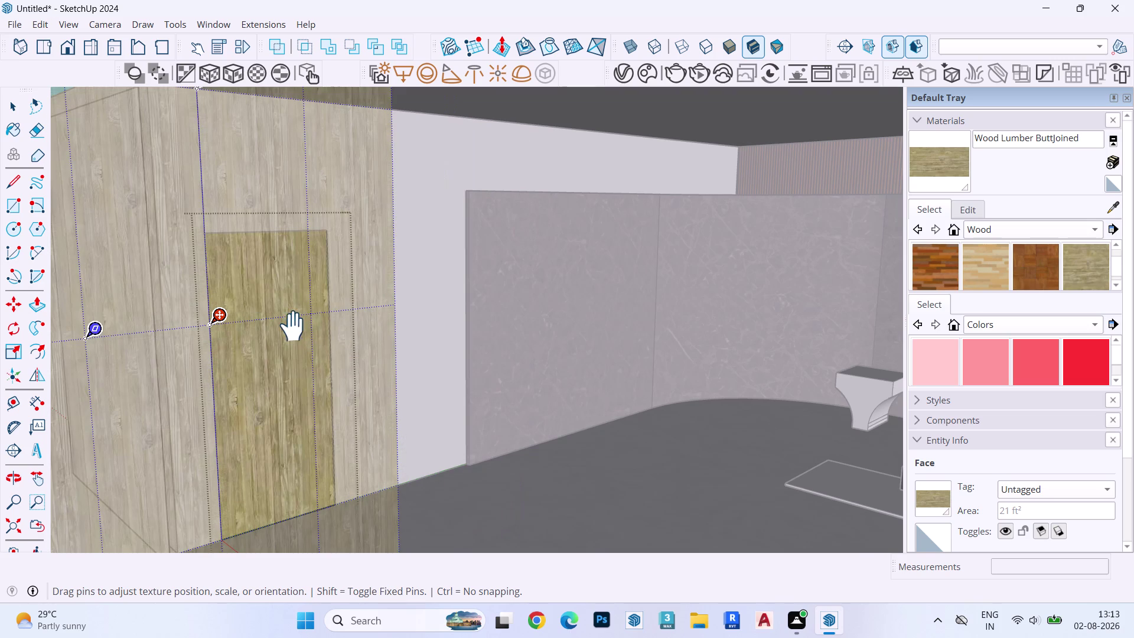
right_click(293, 327)
click(329, 337)
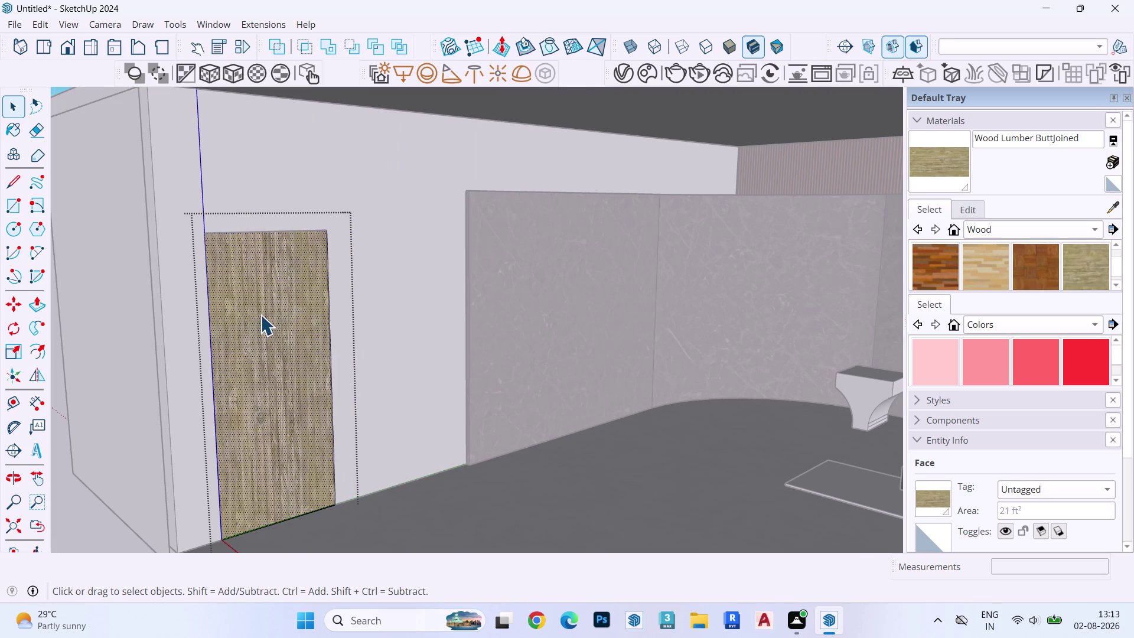
Exit the door panel group and clear the selection.
key(Escape)
key(Escape)
key(Escape)
key(Escape)
key(Escape)
key(Escape)
key(Escape)
key(Escape)
key(Escape)
key(Escape)
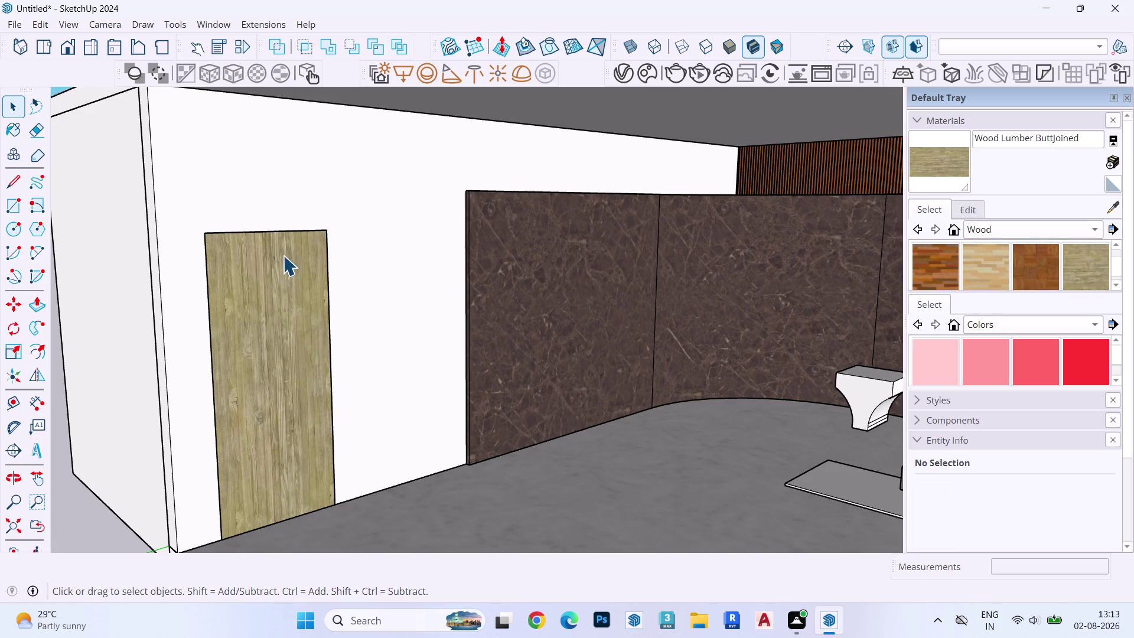
scroll(down, 3)
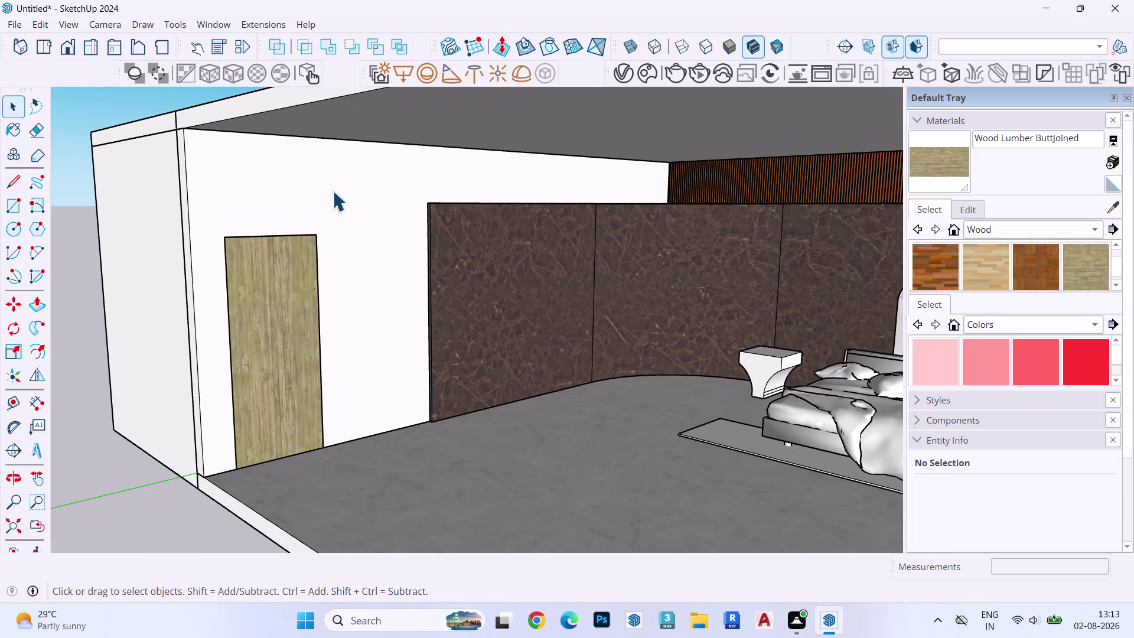
Open Chaos Cosmos from the V-Ray toolbar and show its Materials categories.
click(642, 71)
click(109, 86)
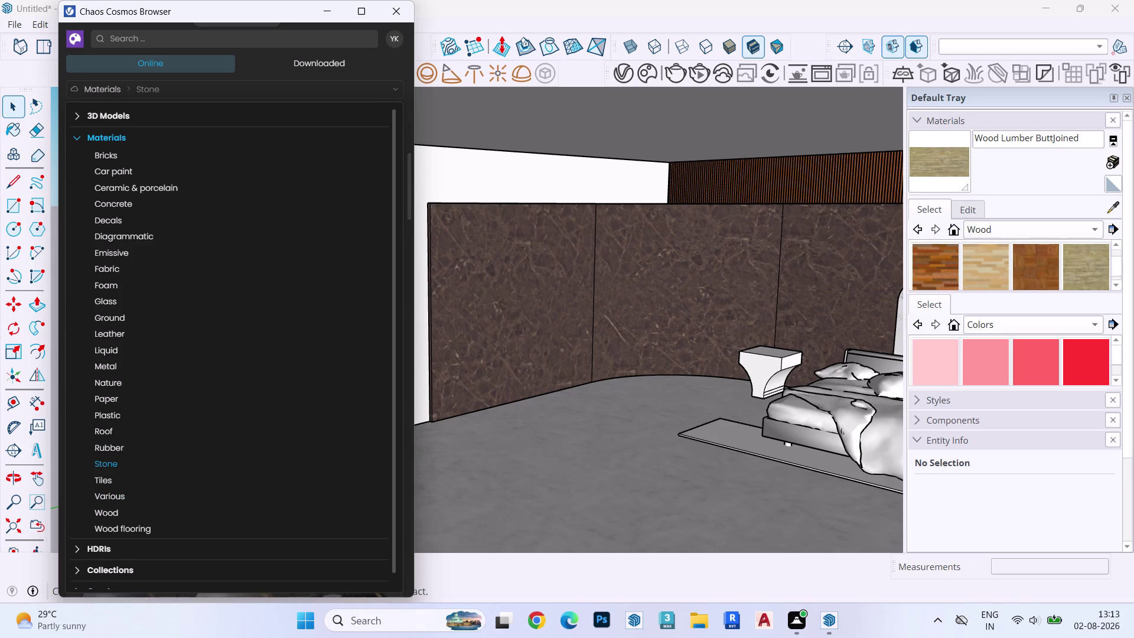
Browse the Bricks materials in Chaos Cosmos.
click(109, 87)
click(108, 85)
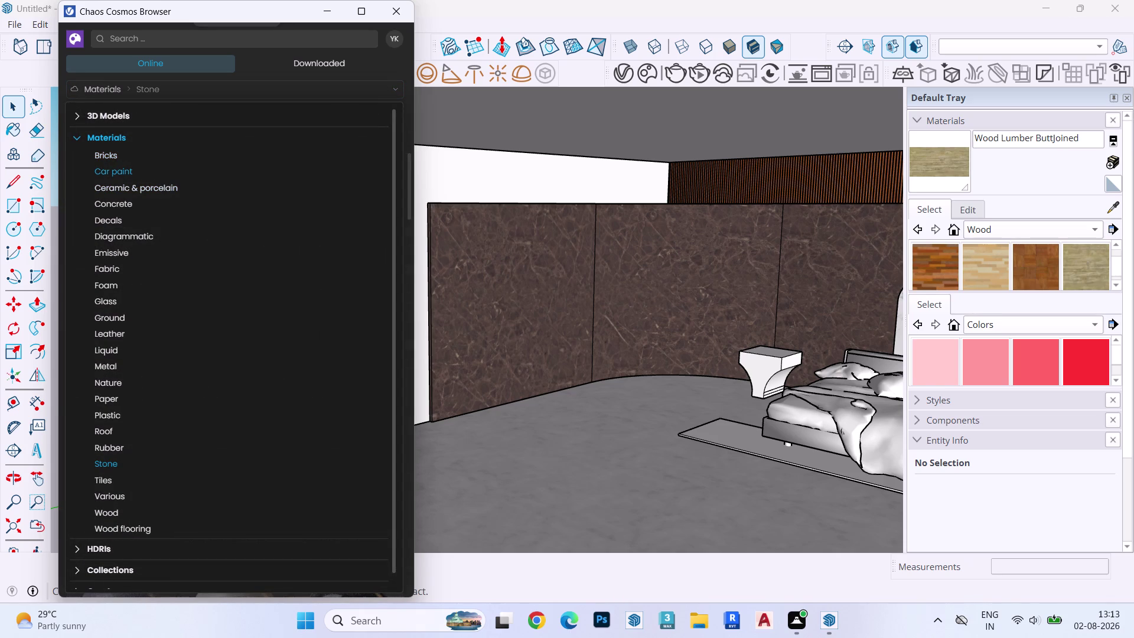
click(120, 154)
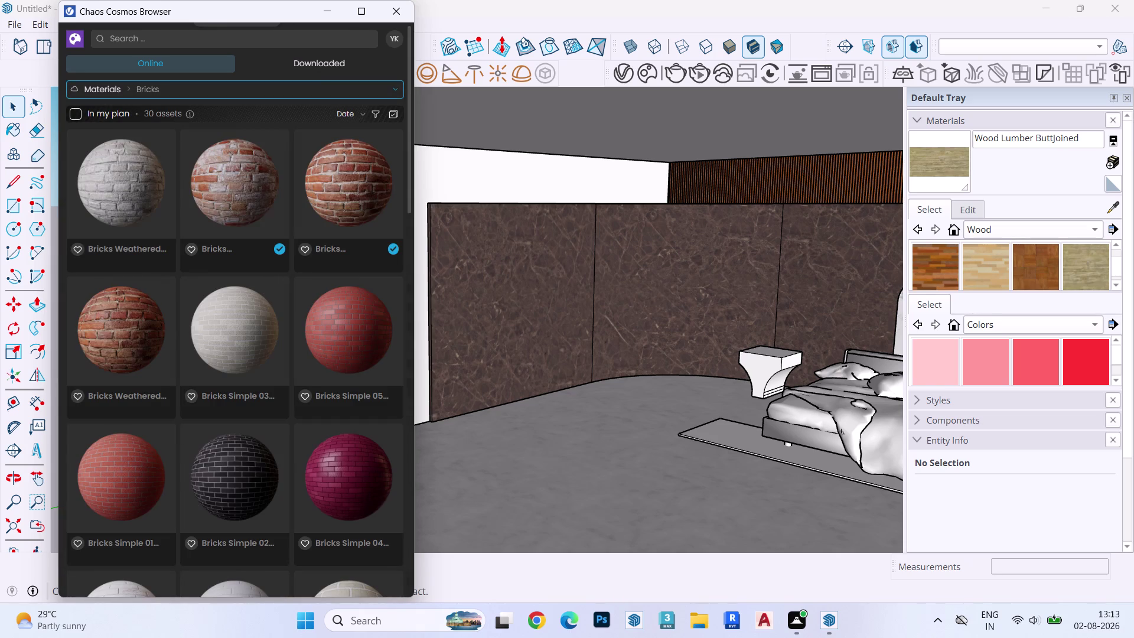
scroll(down, 3)
scroll(down, 3)
scroll(up, 3)
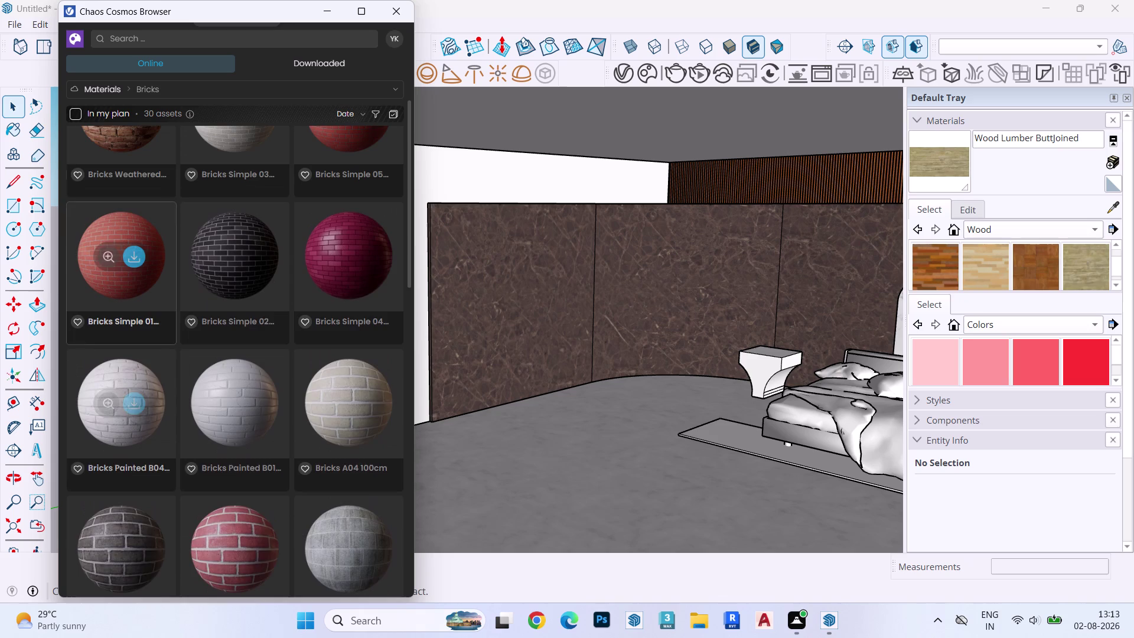
scroll(up, 3)
Switch to the Concrete category and scroll down through its thumbnails.
click(109, 87)
click(122, 200)
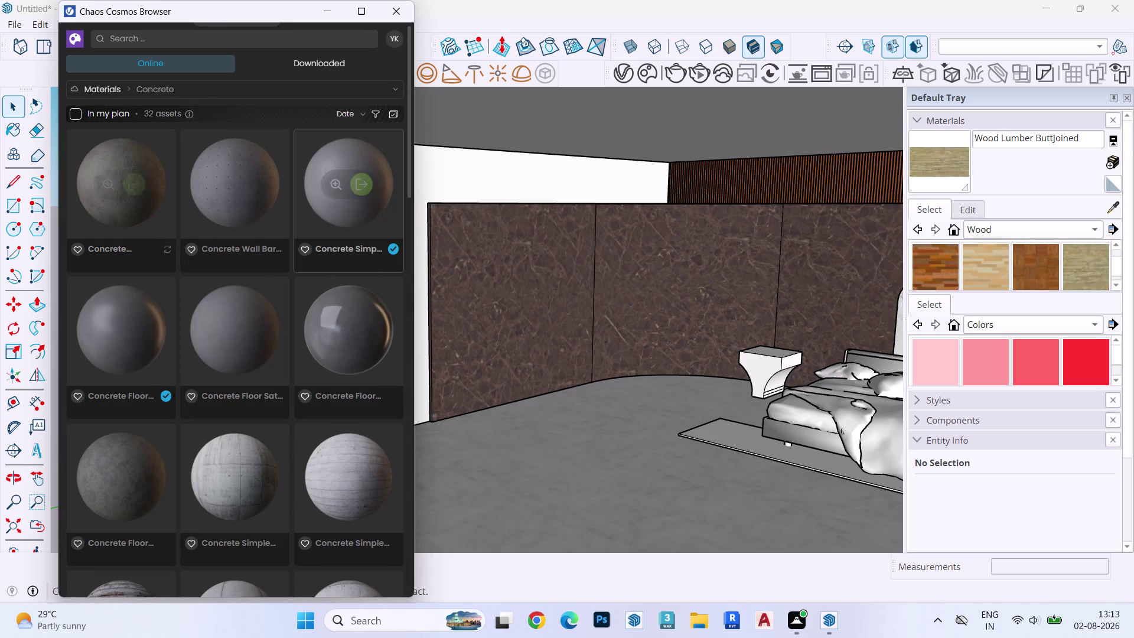
scroll(down, 3)
scroll(up, 3)
scroll(down, 3)
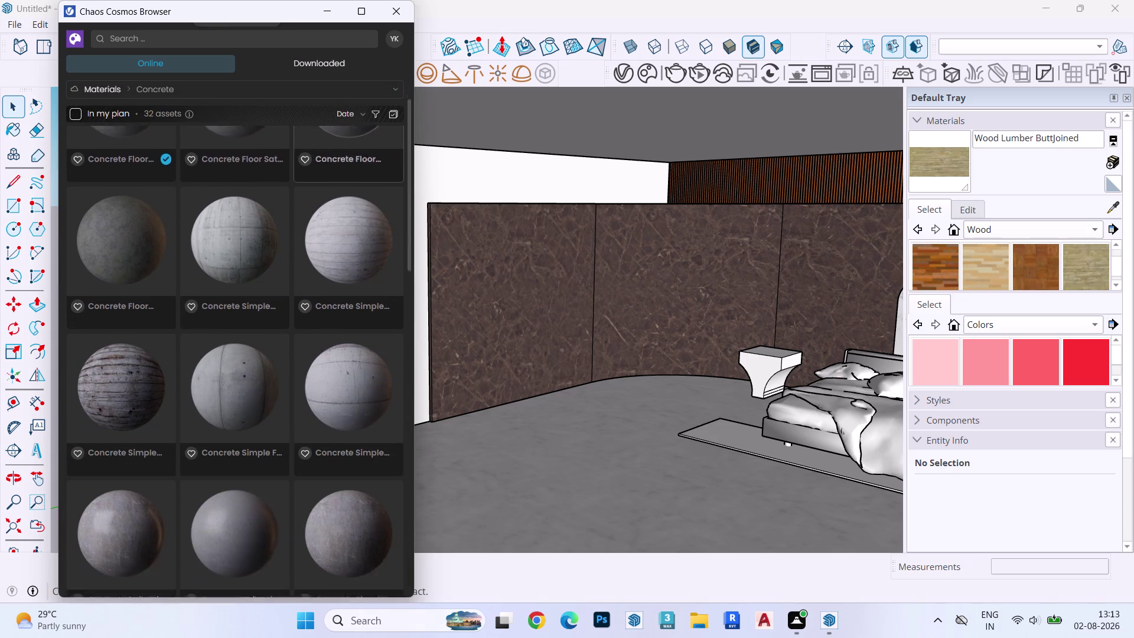
scroll(down, 3)
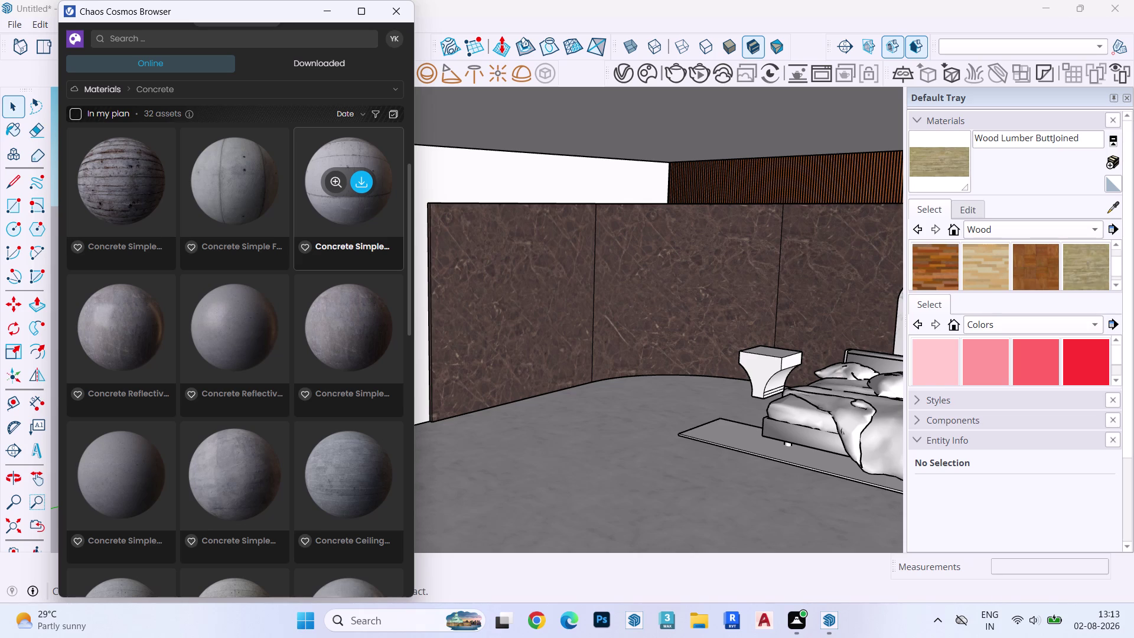
scroll(down, 3)
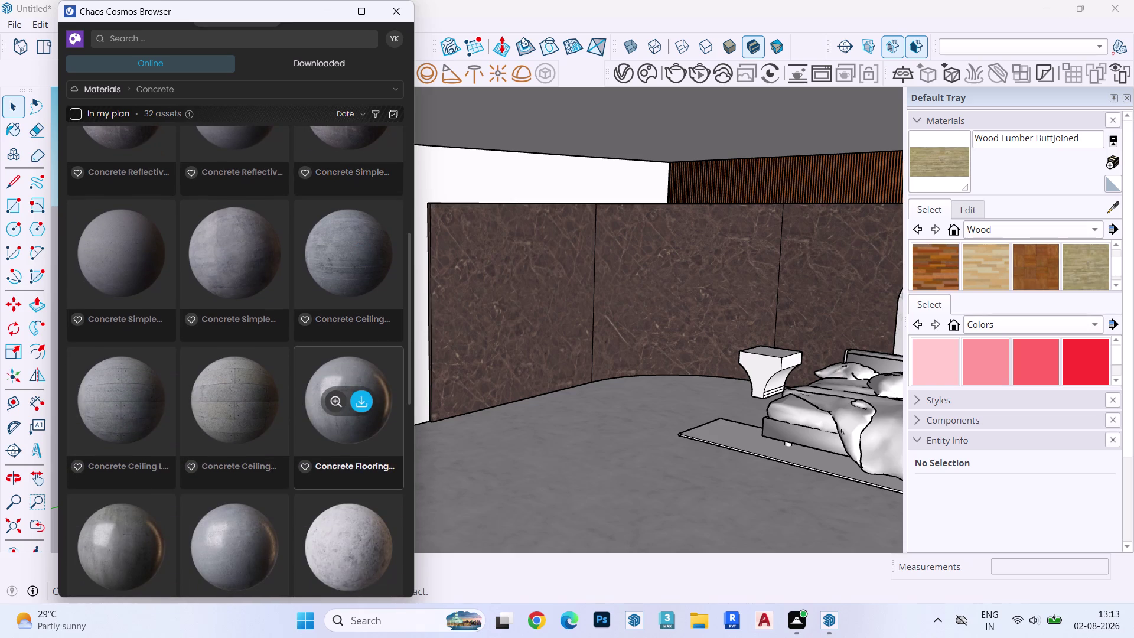
scroll(down, 3)
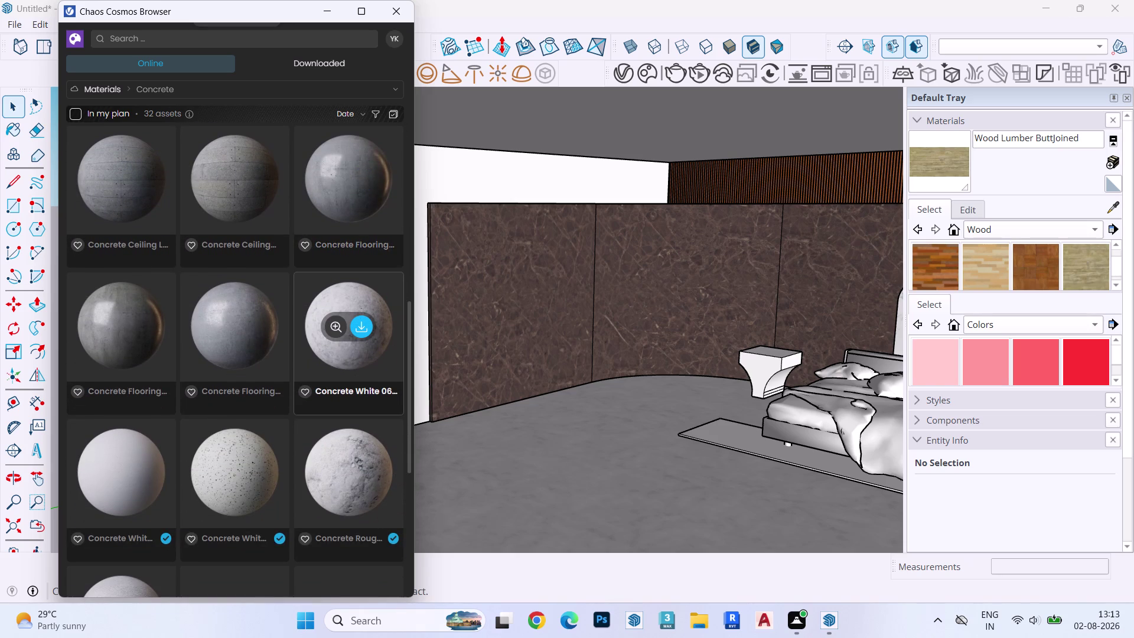
scroll(down, 3)
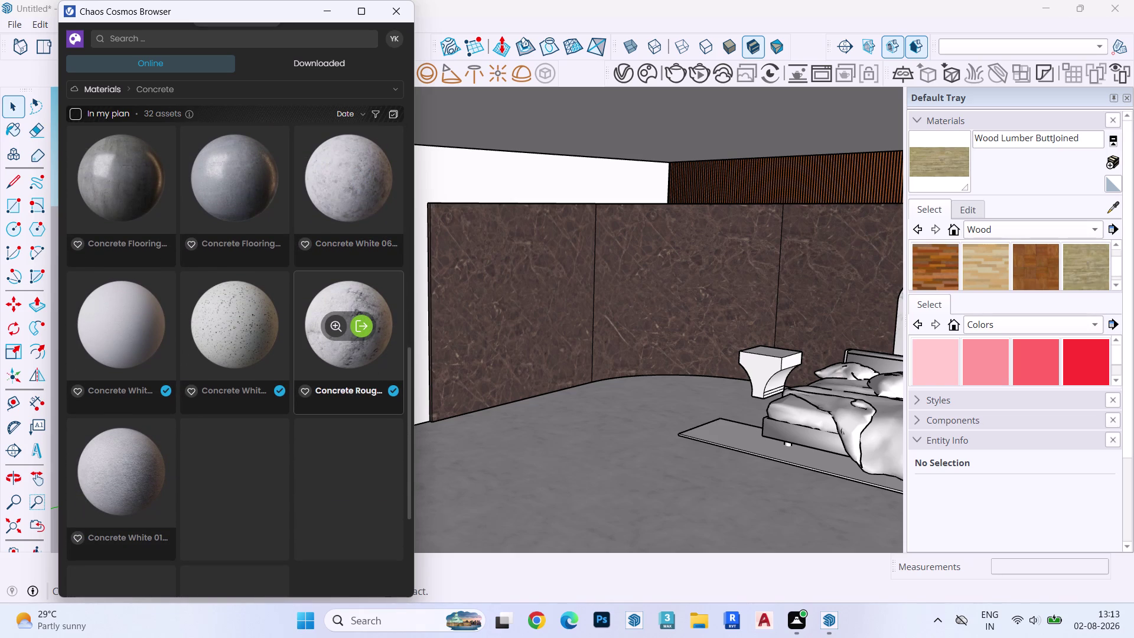
scroll(down, 3)
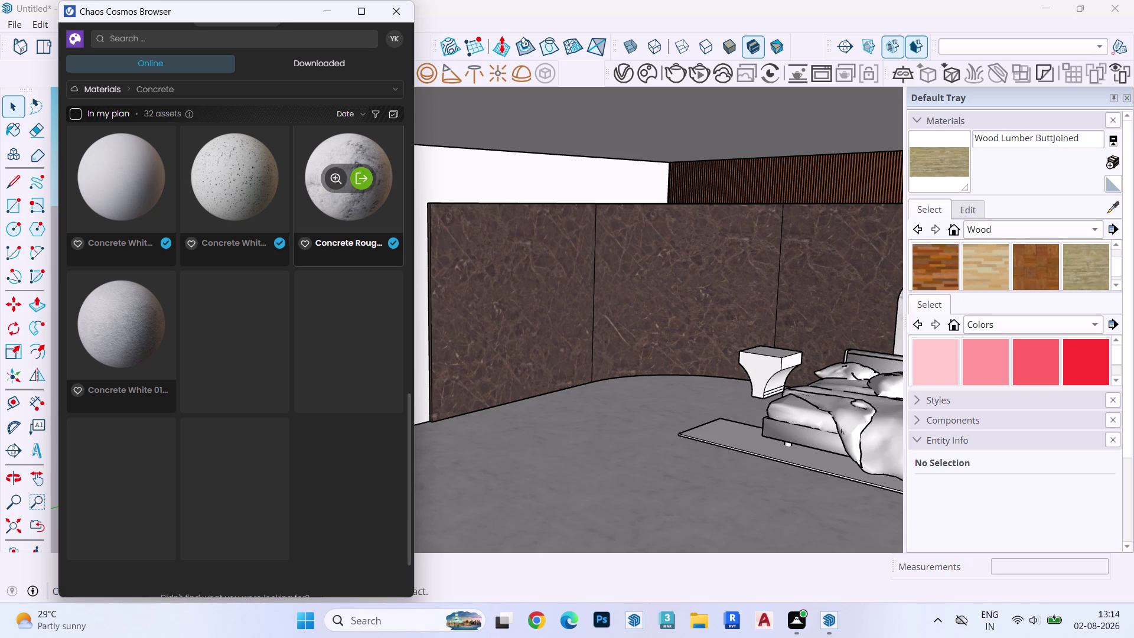
Scroll back to the top of the Concrete list and close the Chaos Cosmos browser.
scroll(up, 3)
scroll(up, 3)
scroll(up, 3)
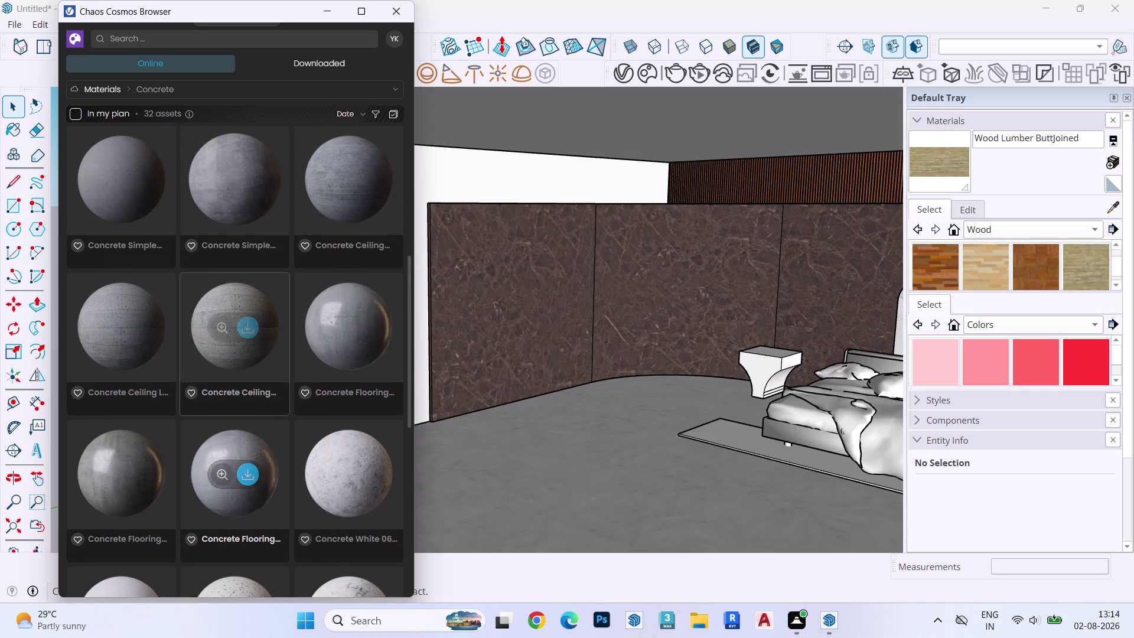
scroll(up, 3)
scroll(up, 3)
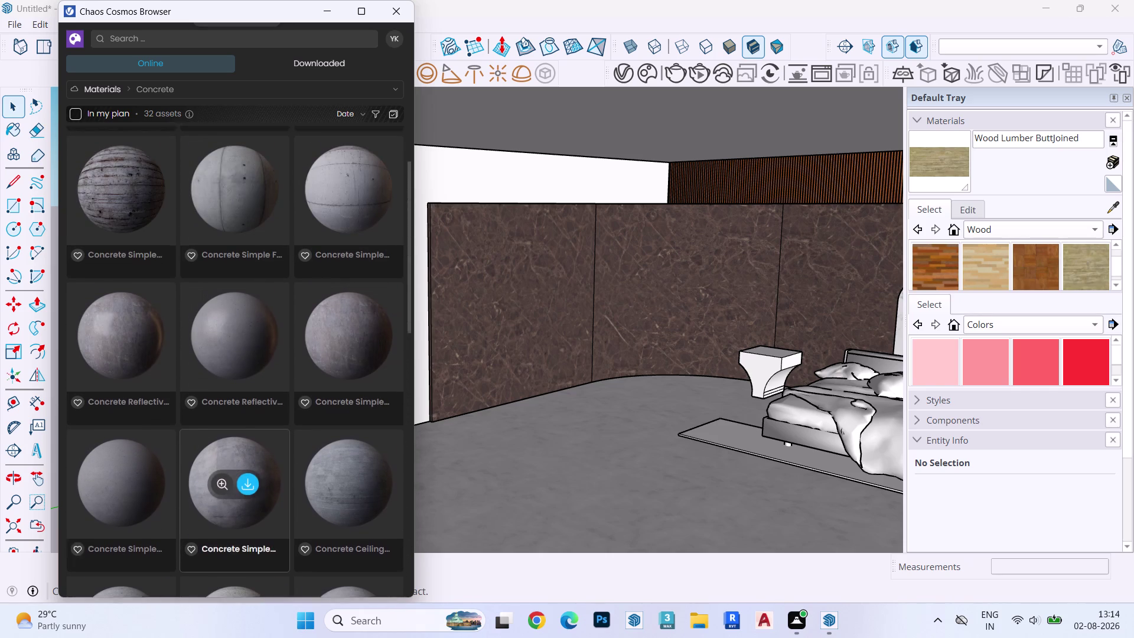
click(403, 8)
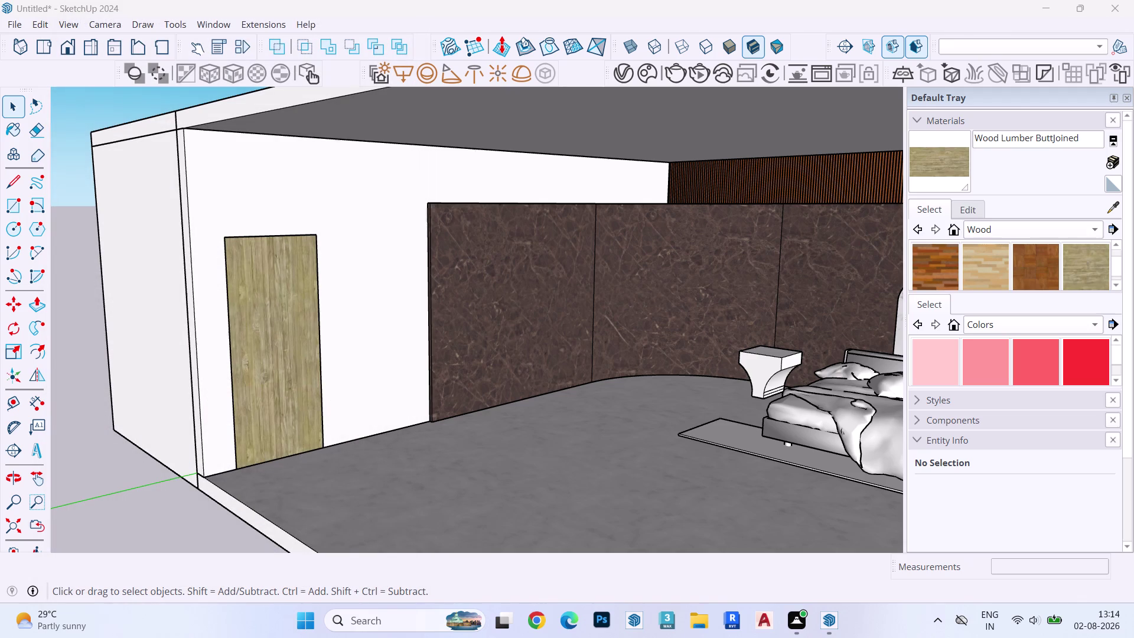
click(980, 224)
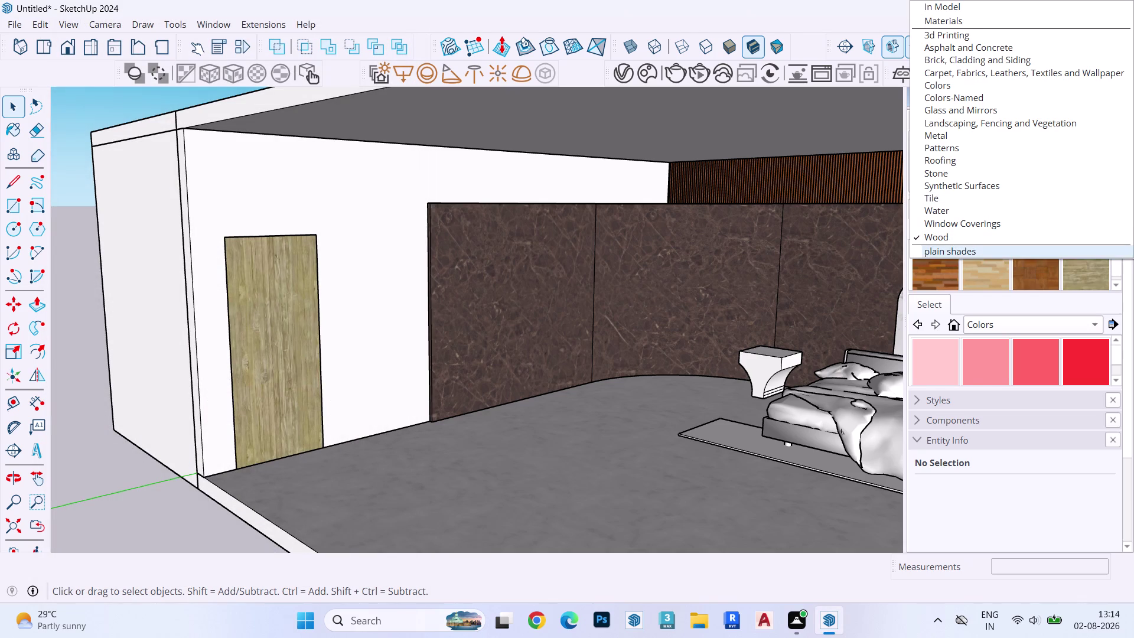
click(1007, 328)
click(1005, 208)
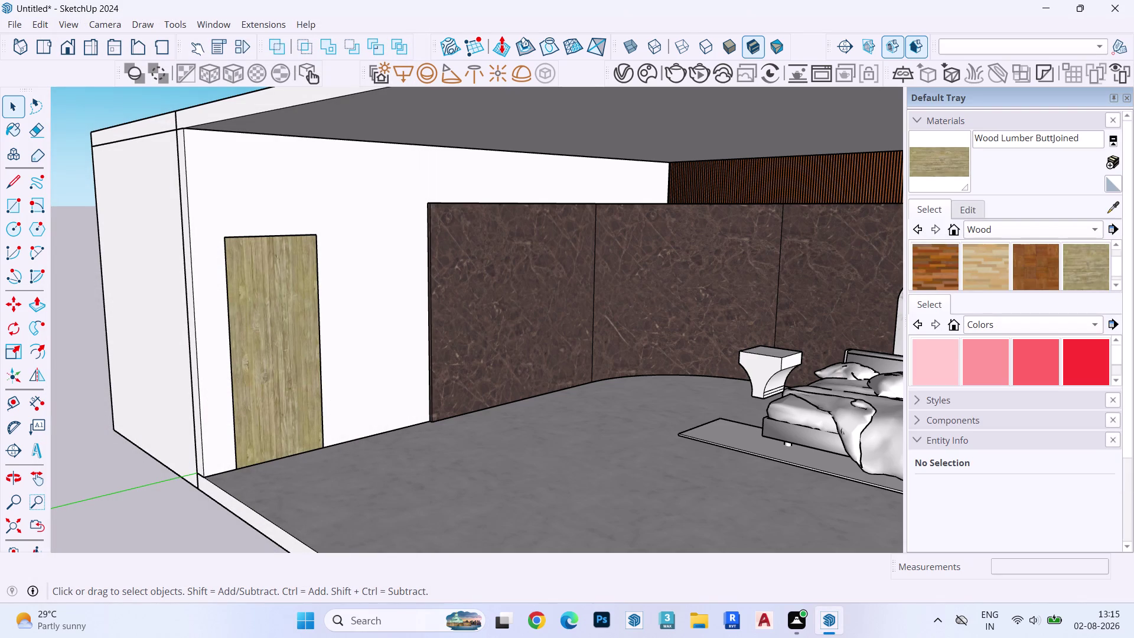
click(1111, 321)
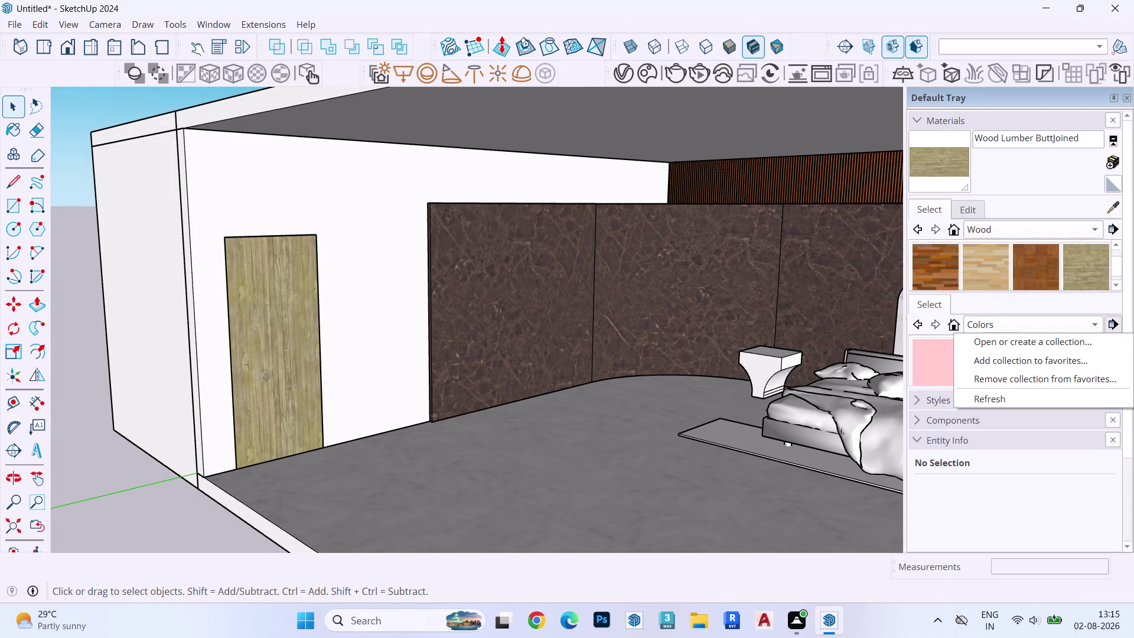
click(1031, 381)
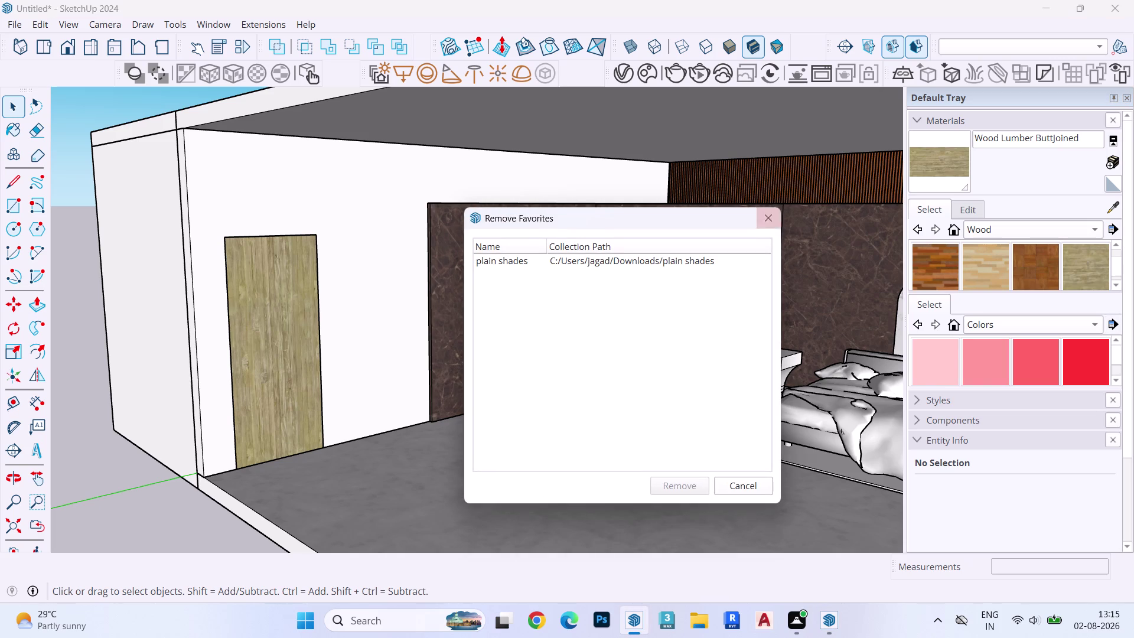
click(759, 213)
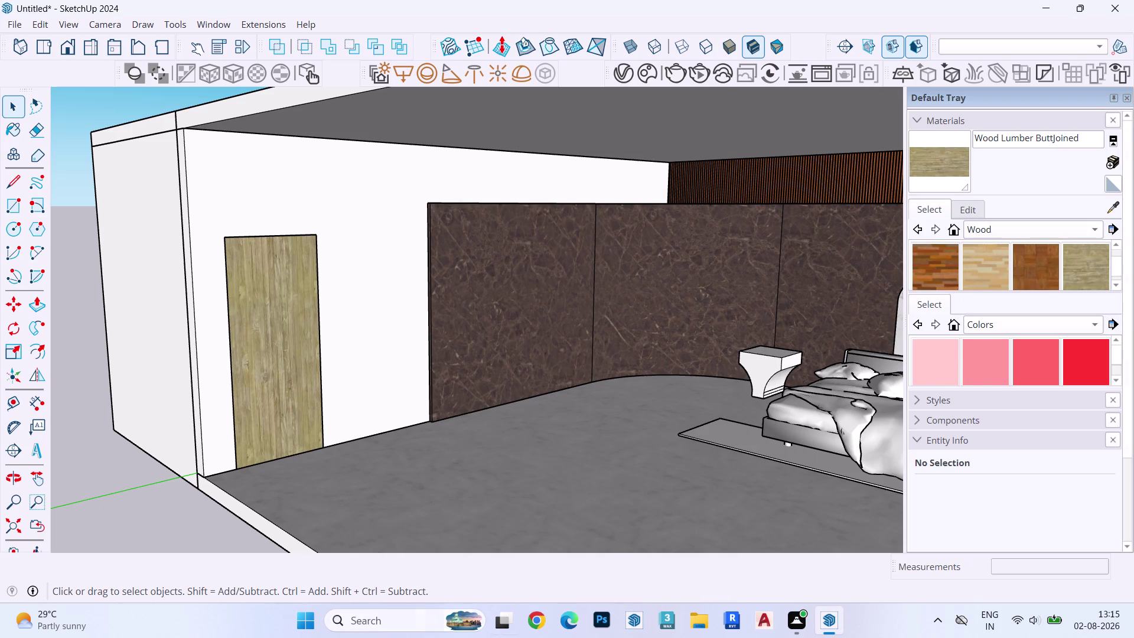